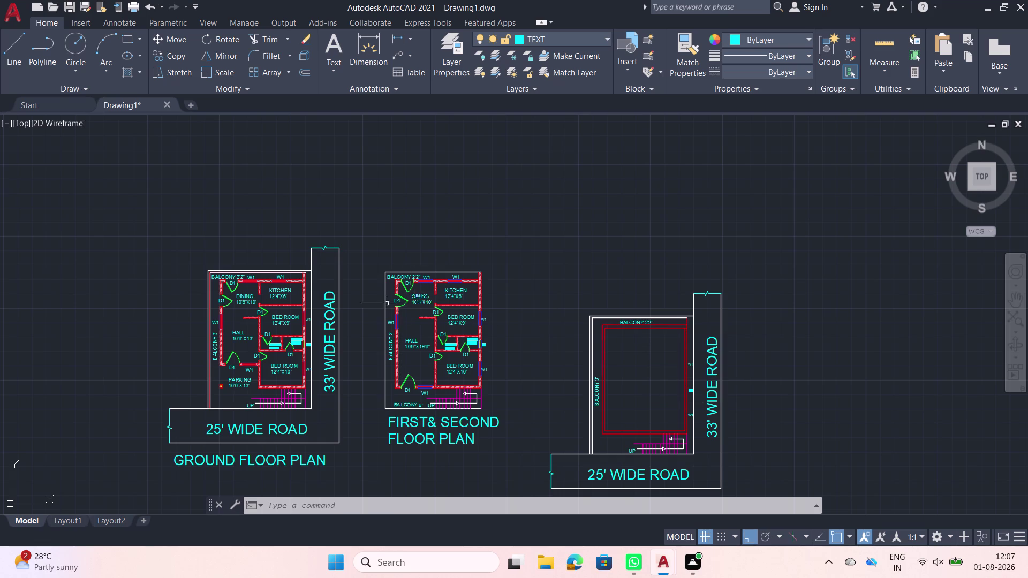
Scale the whole terrace plan, with its road labels, down to match the other plans.
middle_drag(348, 319, 395, 265)
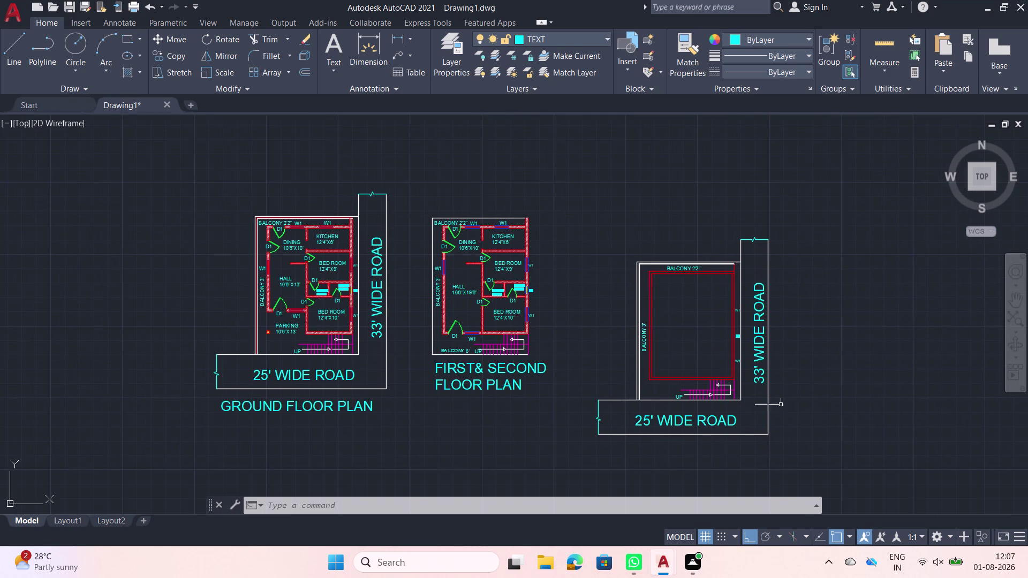
click(801, 420)
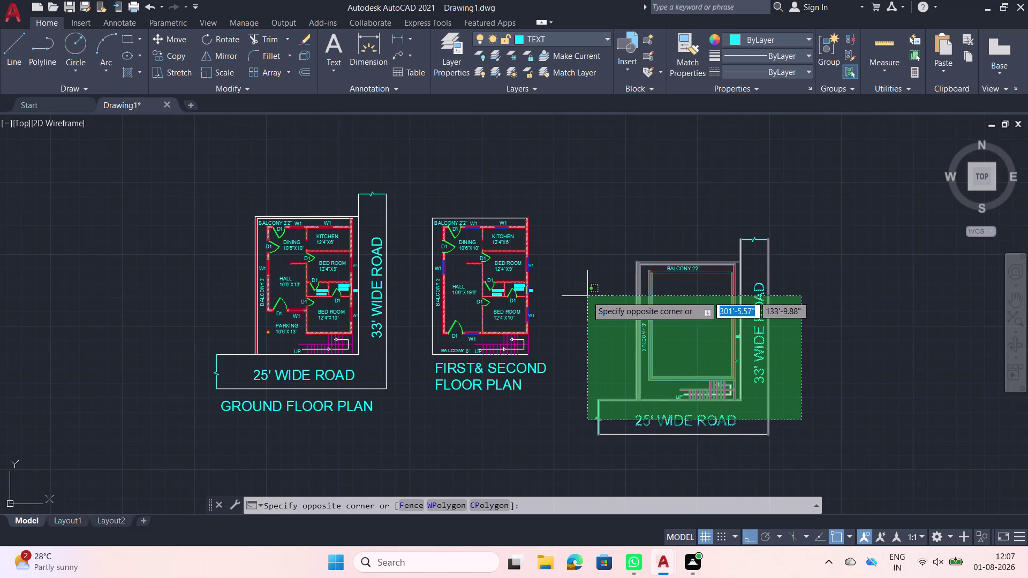
click(585, 297)
click(814, 460)
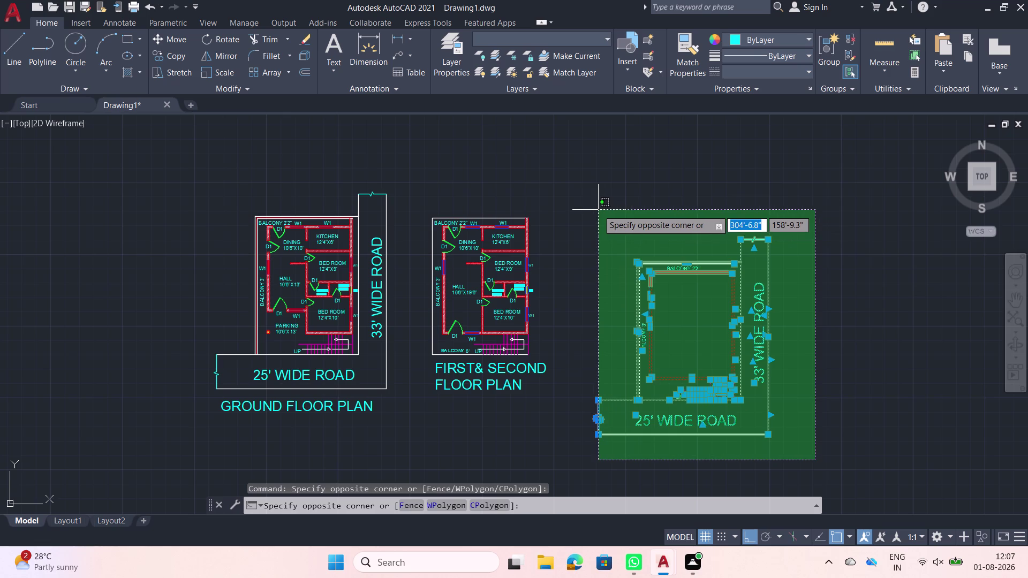
click(587, 213)
text(SC)
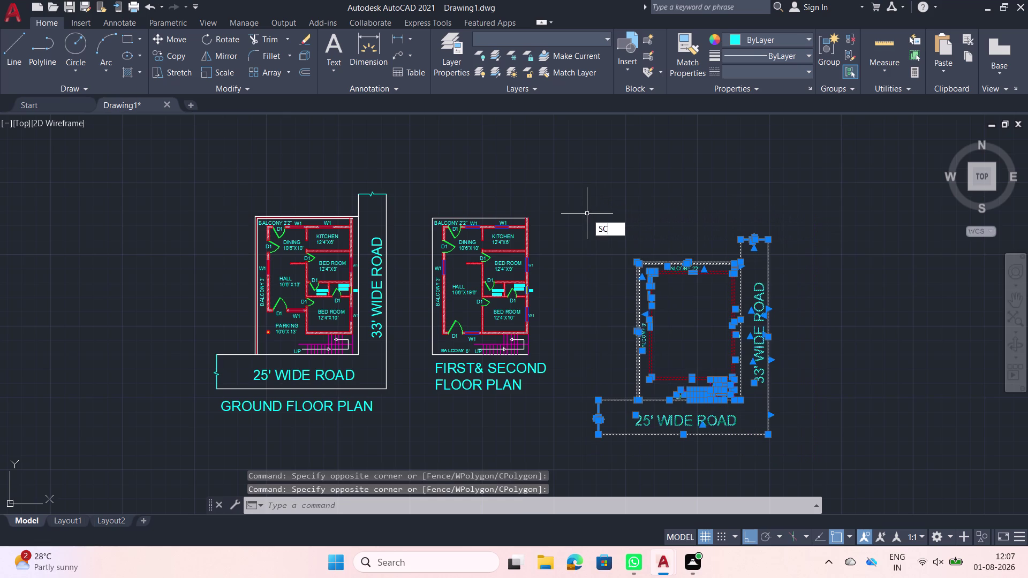
key(space)
click(590, 267)
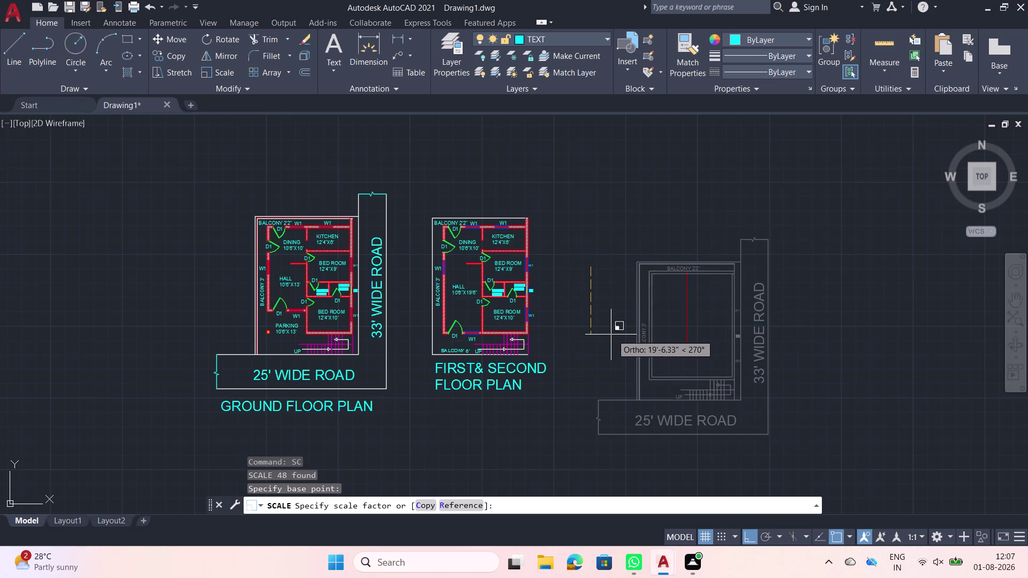
click(589, 328)
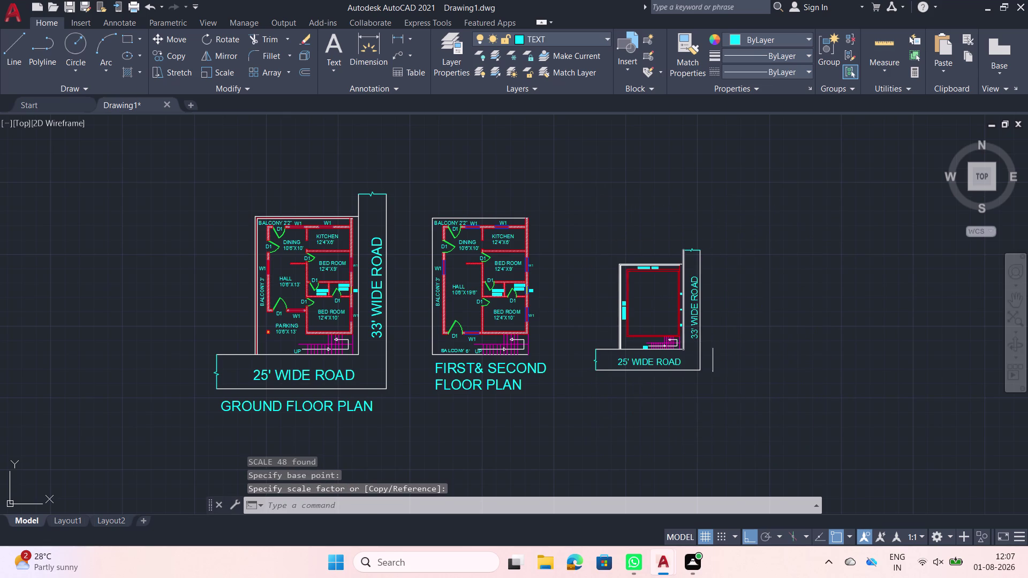
click(661, 314)
key(Escape)
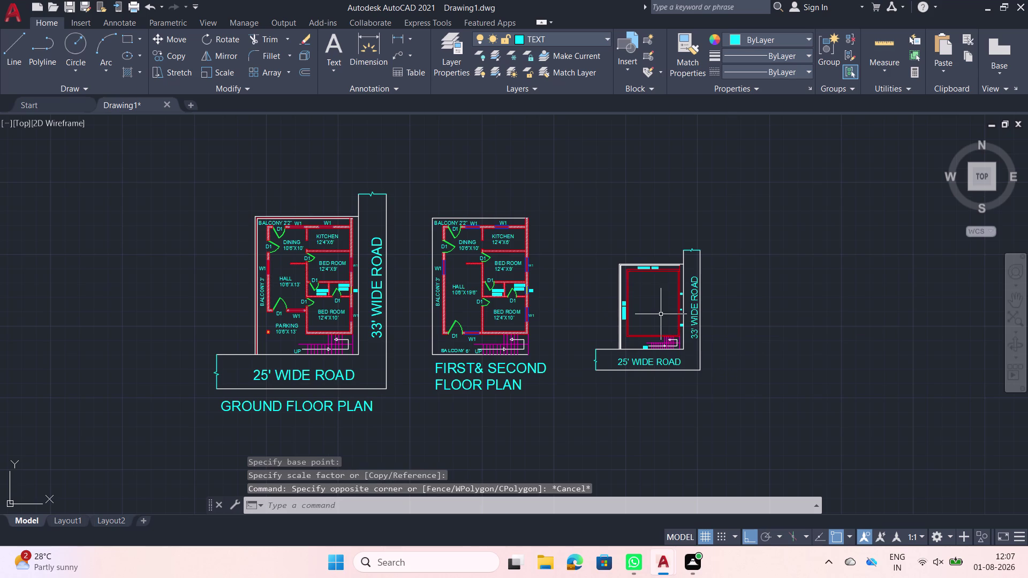
text(H)
key(space)
Fill the terrace boundary with a light yellow diagonal line hatch pattern.
scroll(up, 3)
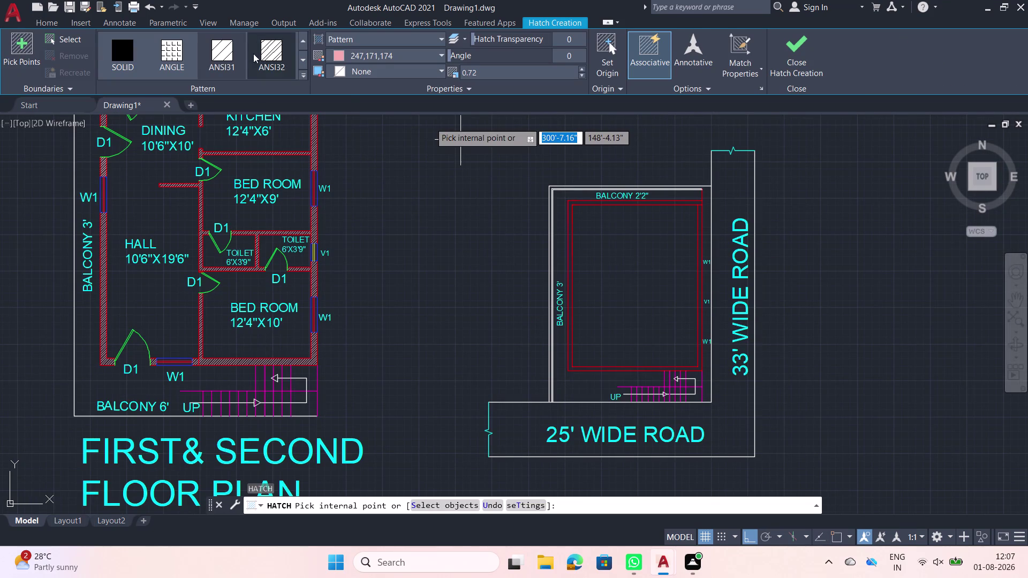
click(225, 51)
click(642, 311)
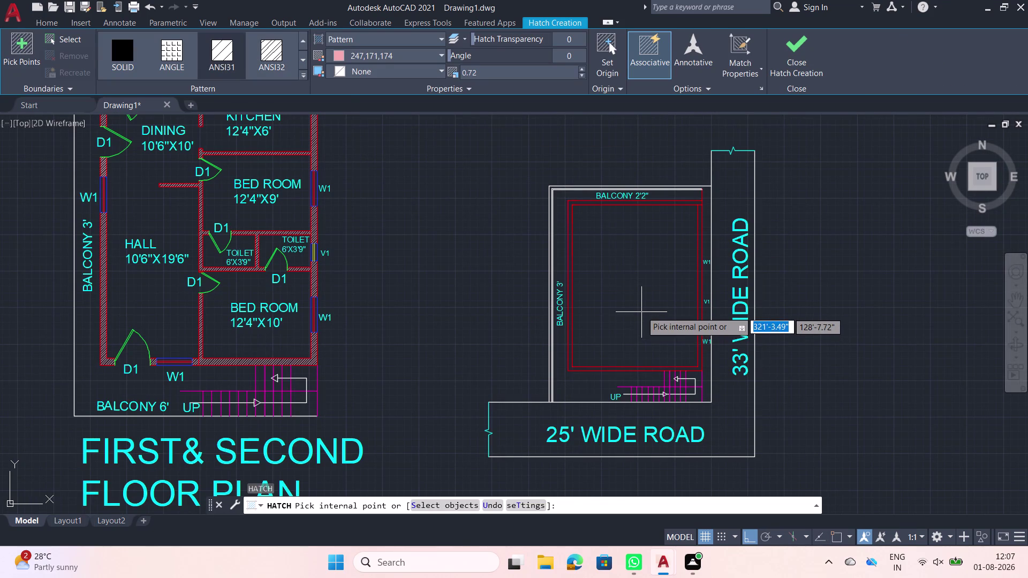
click(441, 54)
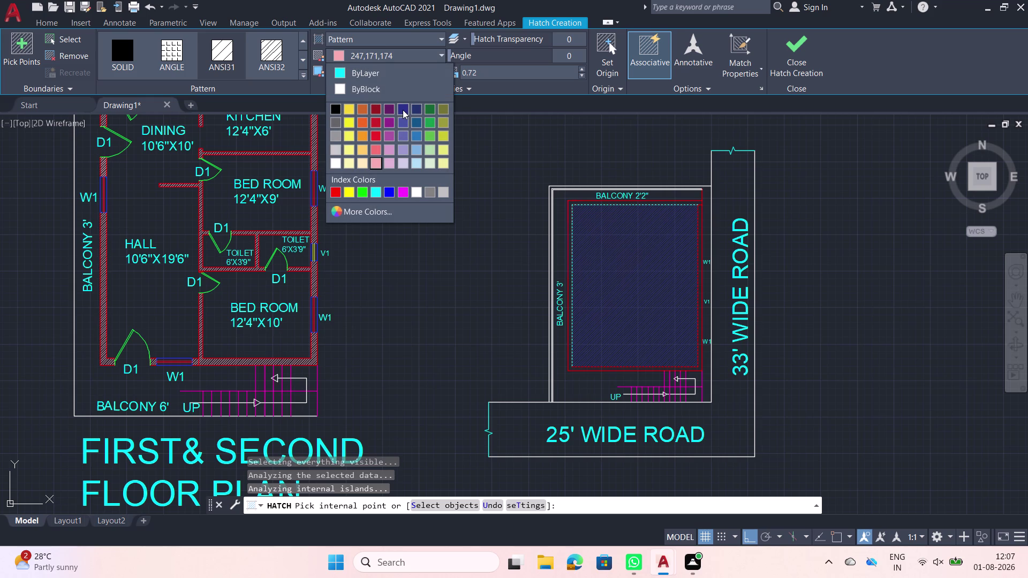
click(348, 164)
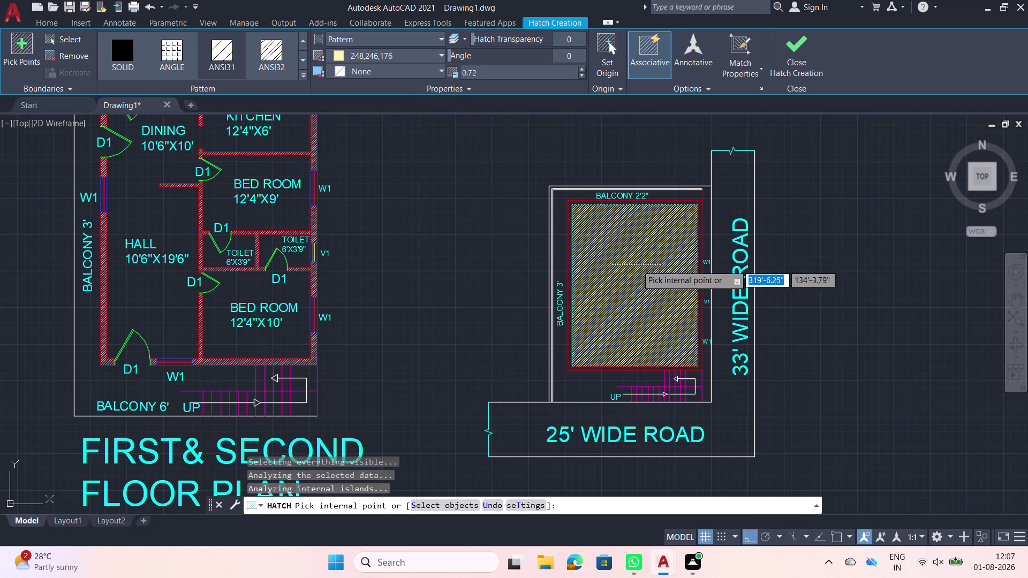
Raise the hatch pattern scale to 3, after trying 1.5 and 2.5.
triple_click(582, 70)
triple_click(583, 70)
triple_click(583, 69)
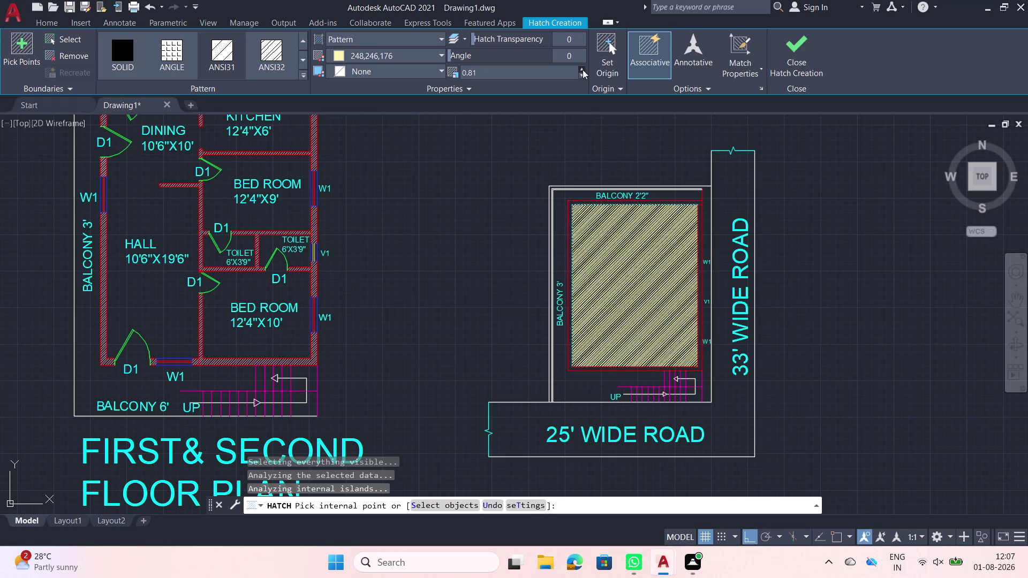
triple_click(582, 70)
drag(522, 74, 418, 74)
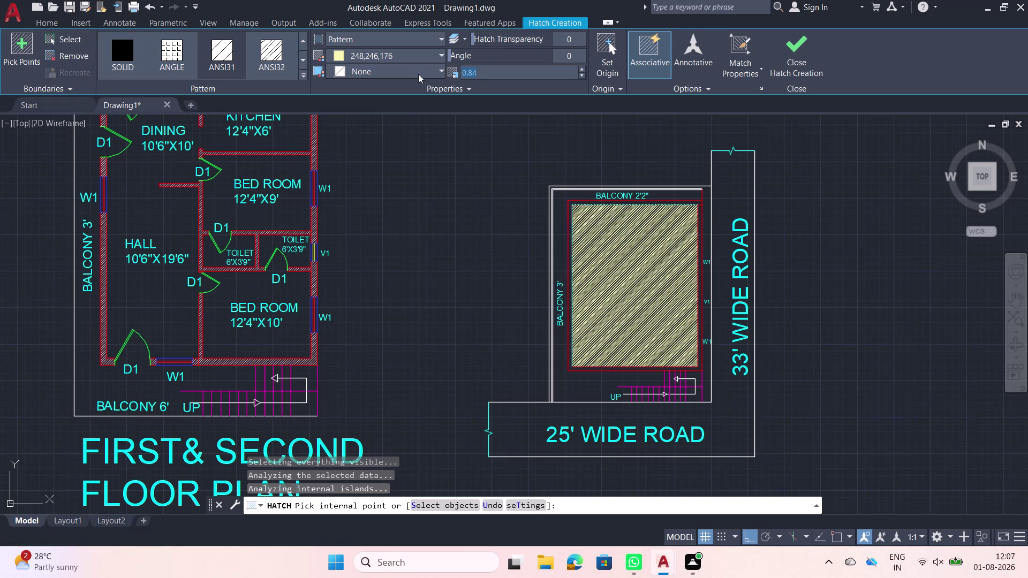
text(1.5)
key(Return)
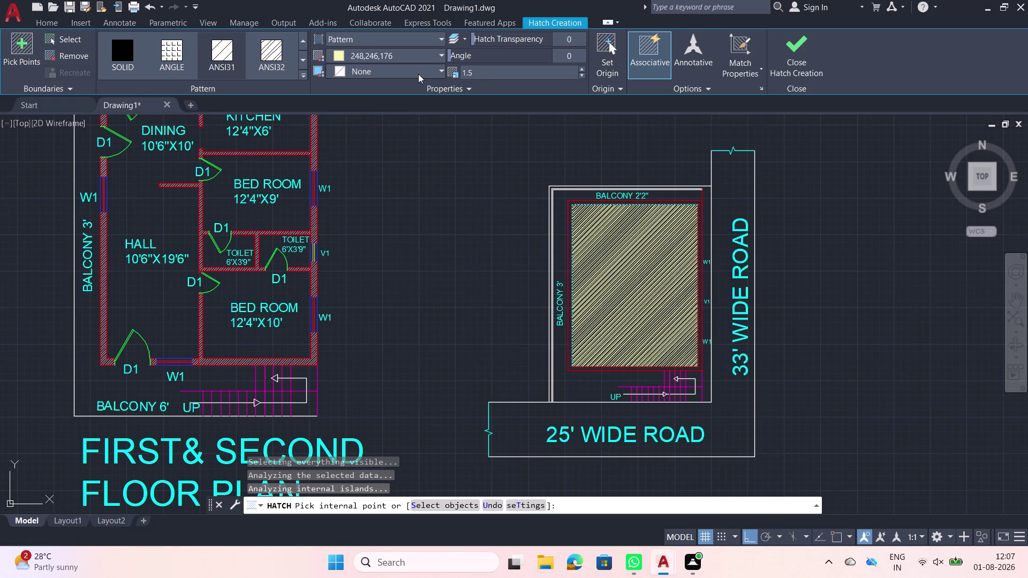
drag(501, 72, 428, 74)
text(2.5)
key(Return)
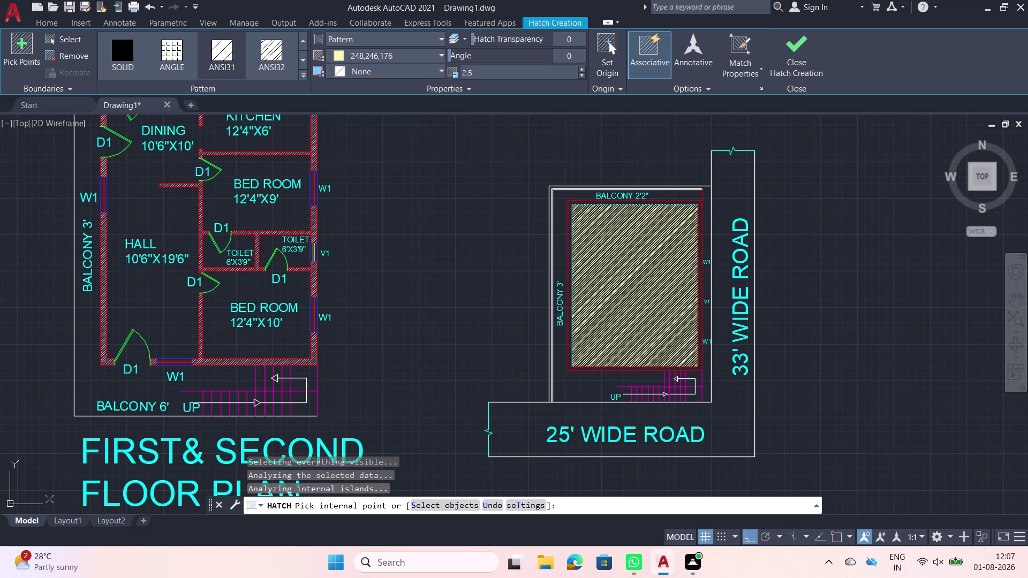
scroll(up, 3)
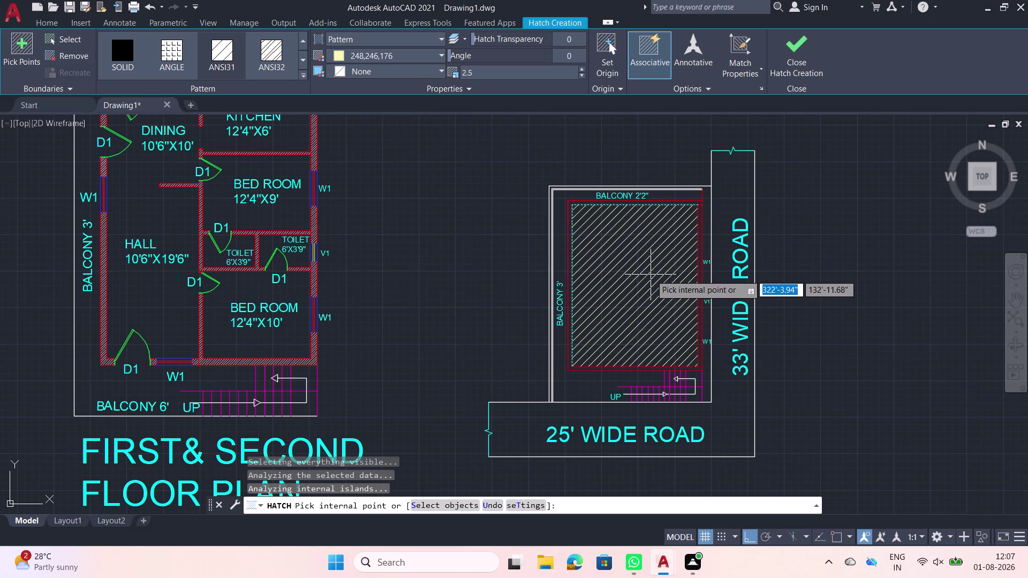
click(583, 68)
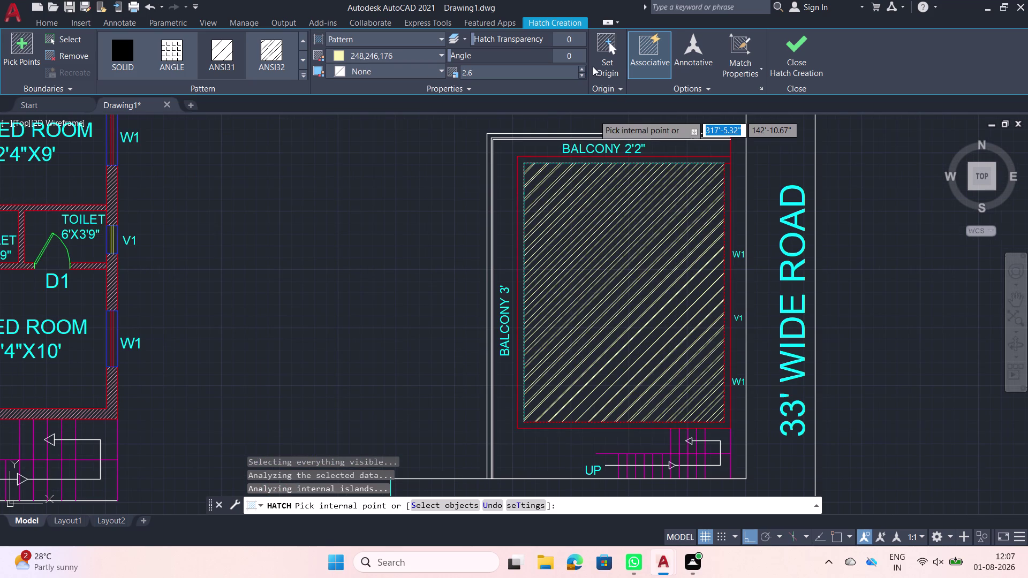
triple_click(581, 69)
click(581, 69)
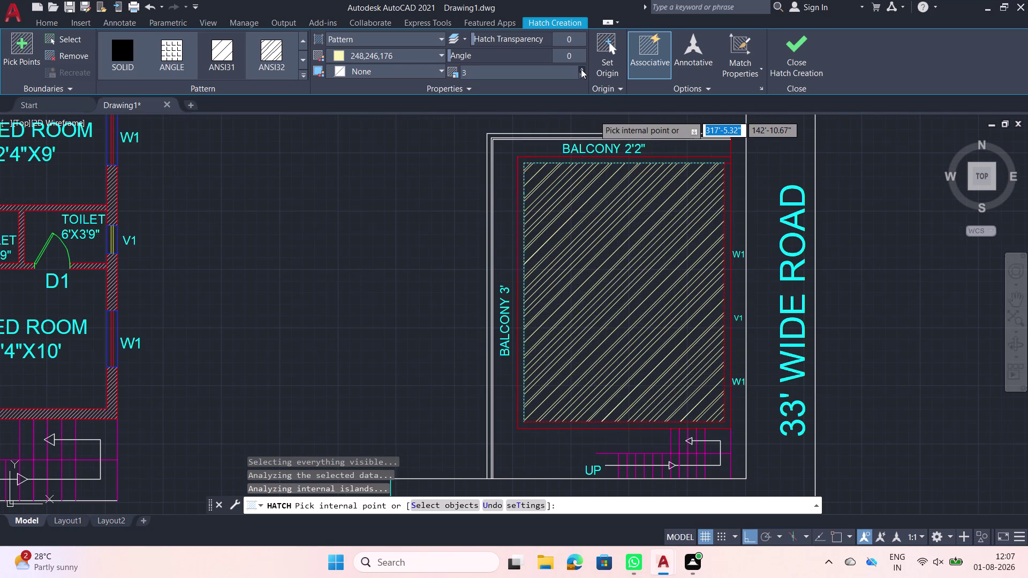
Try an extra hatch area, dismiss the boundary error, and finish the hatch.
click(830, 211)
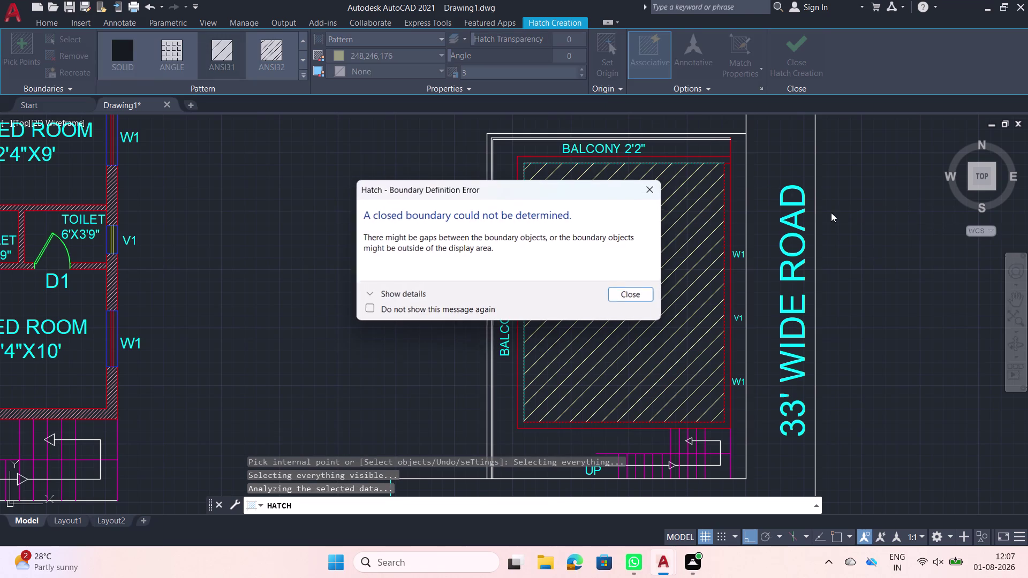
click(654, 183)
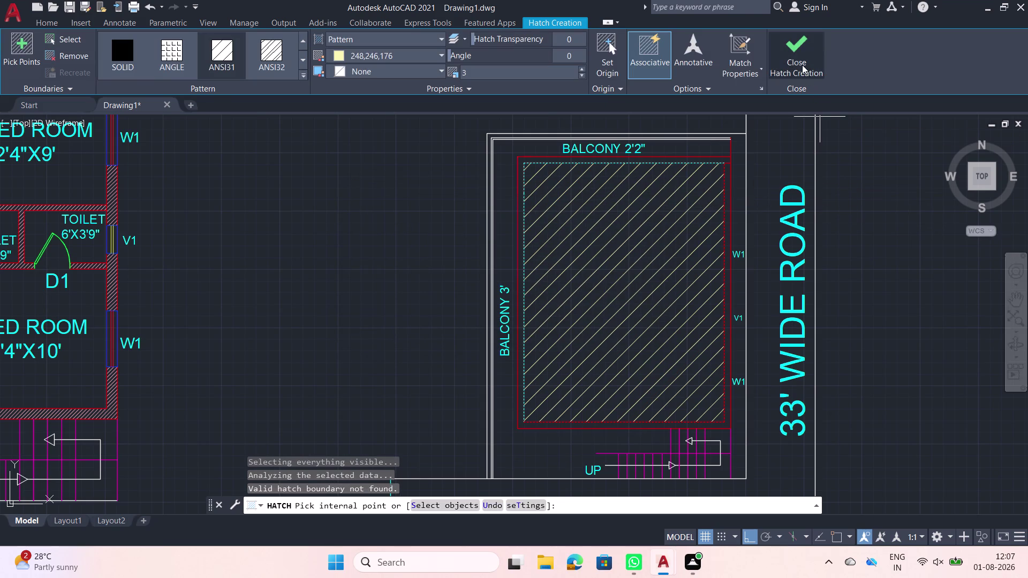
click(798, 53)
scroll(down, 3)
scroll(down, 3)
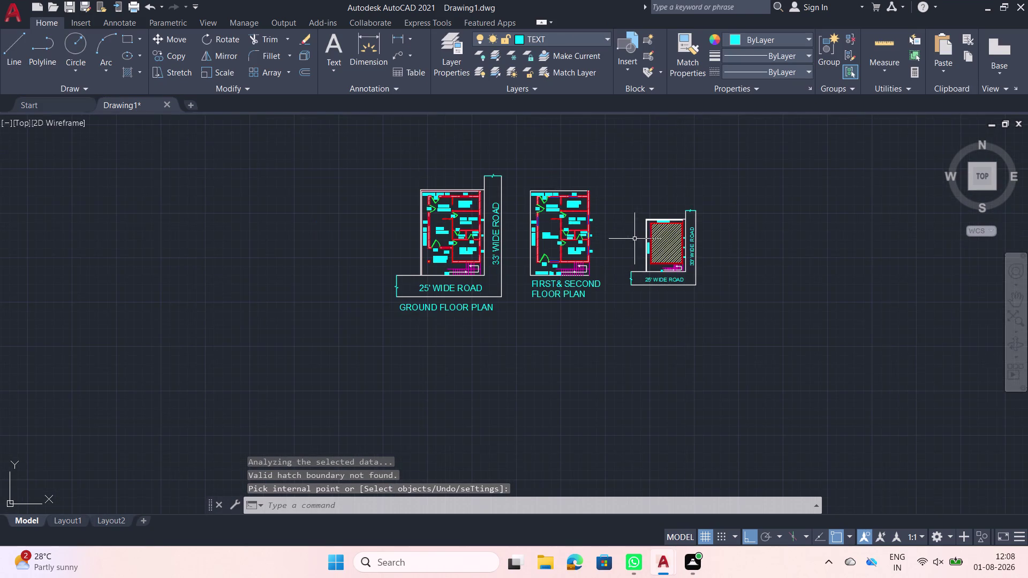
Dimension the ground floor plan's top outer edge with a 30' linear dimension.
middle_drag(607, 246, 619, 268)
scroll(up, 3)
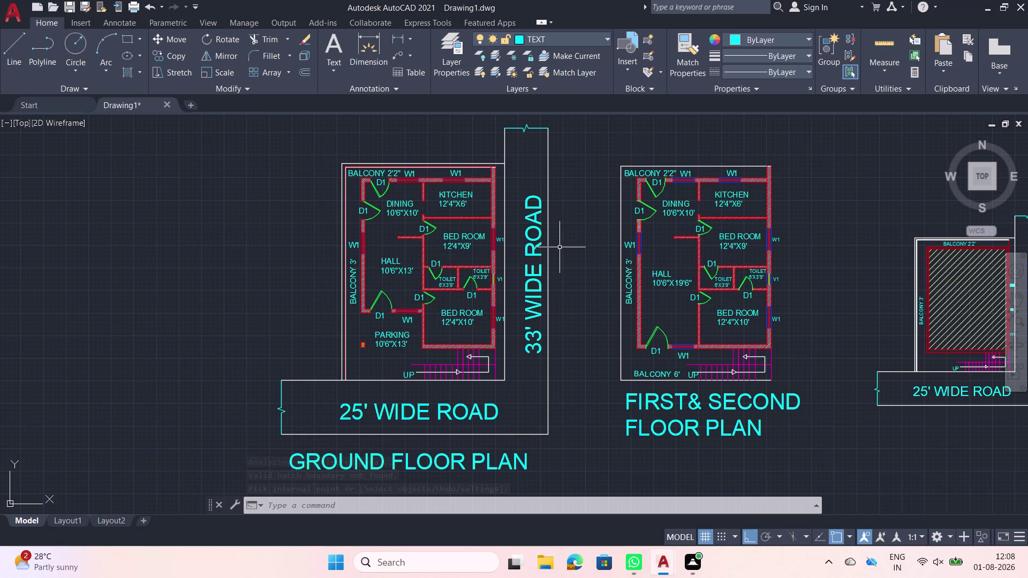
key(Escape)
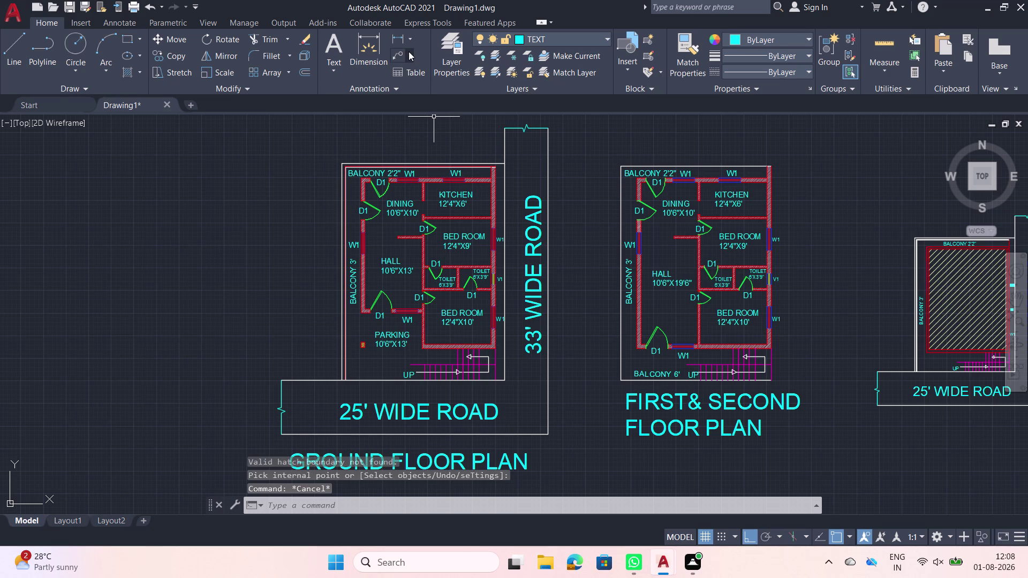
click(399, 32)
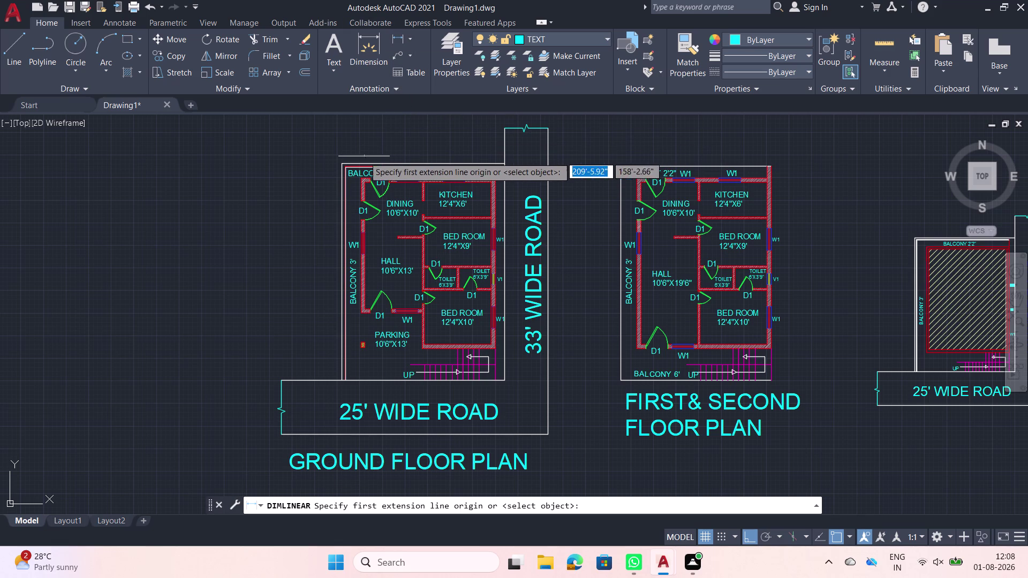
scroll(up, 3)
key(space)
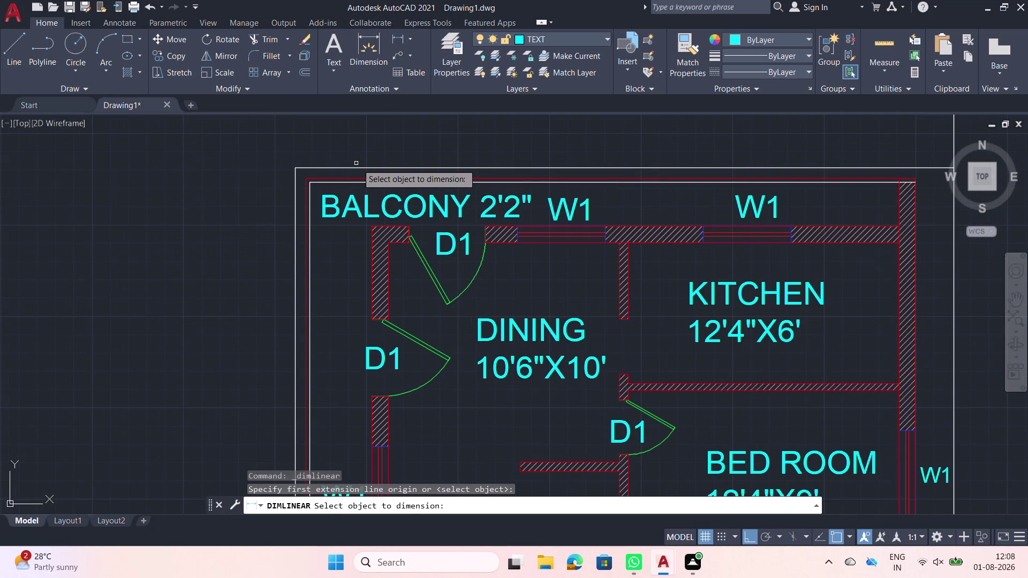
click(357, 166)
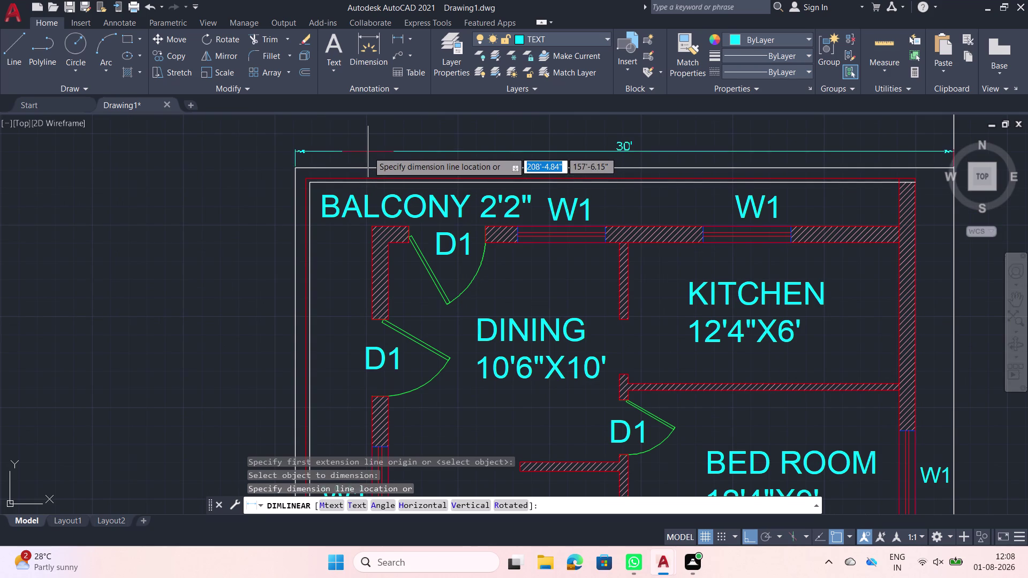
click(370, 144)
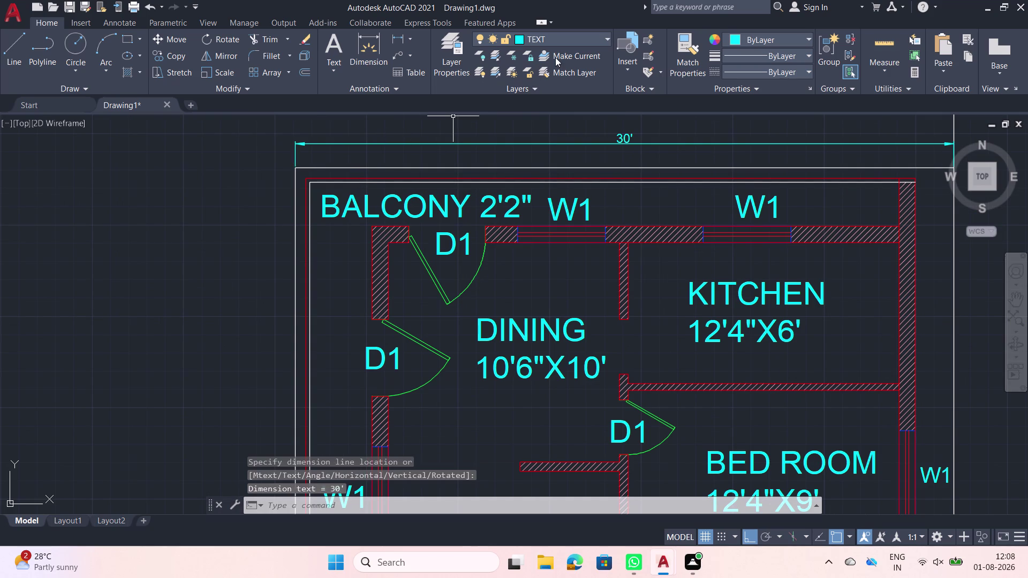
Make Layer5 current and move the 30' dimension onto Layer5.
click(594, 42)
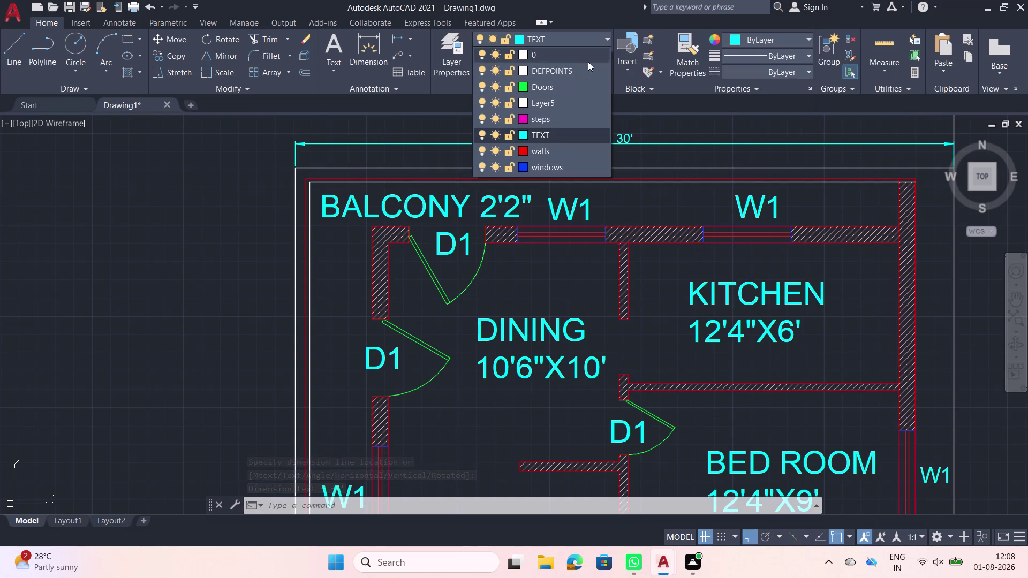
click(549, 99)
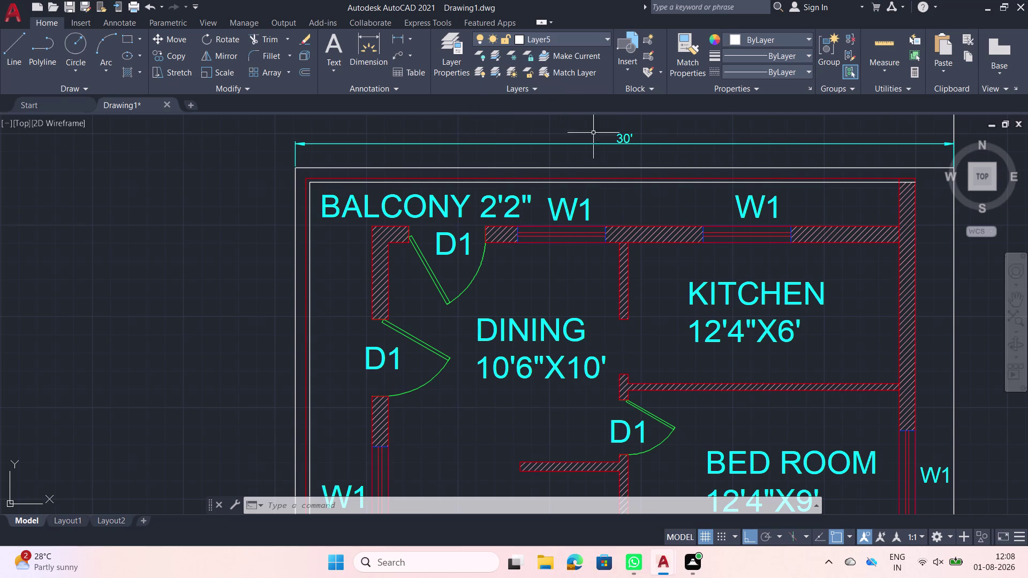
click(624, 146)
click(600, 127)
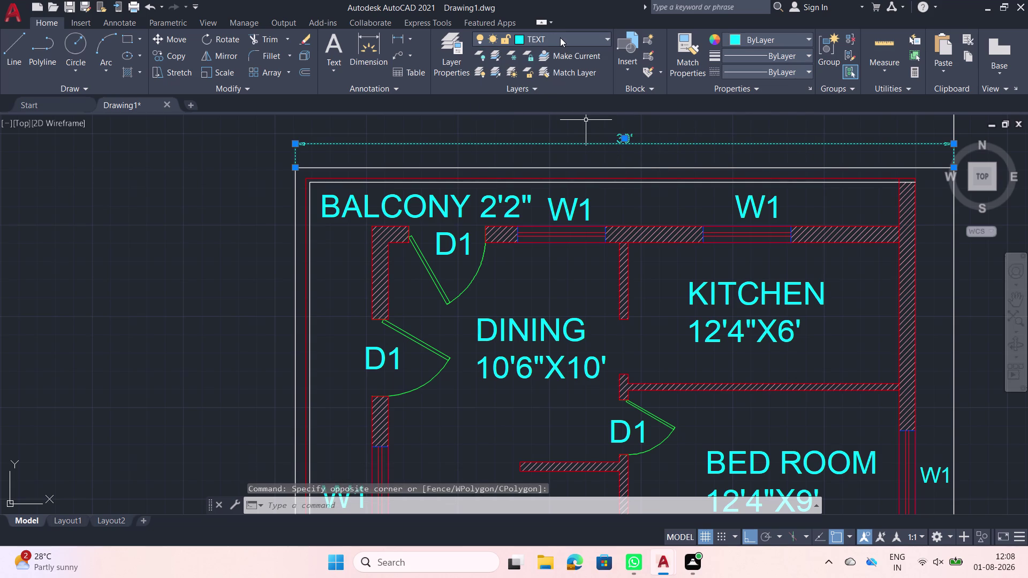
click(560, 38)
click(539, 100)
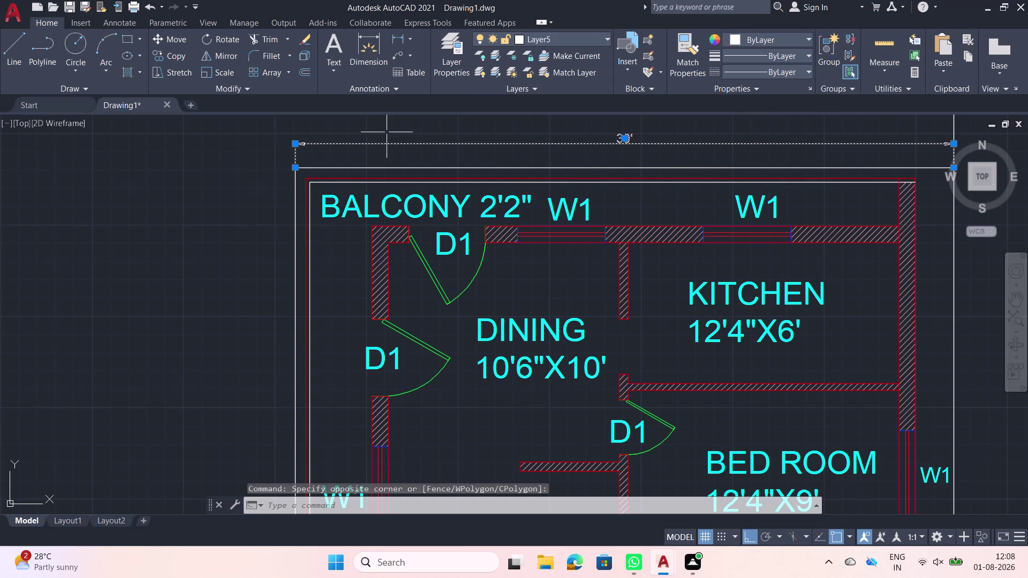
key(Escape)
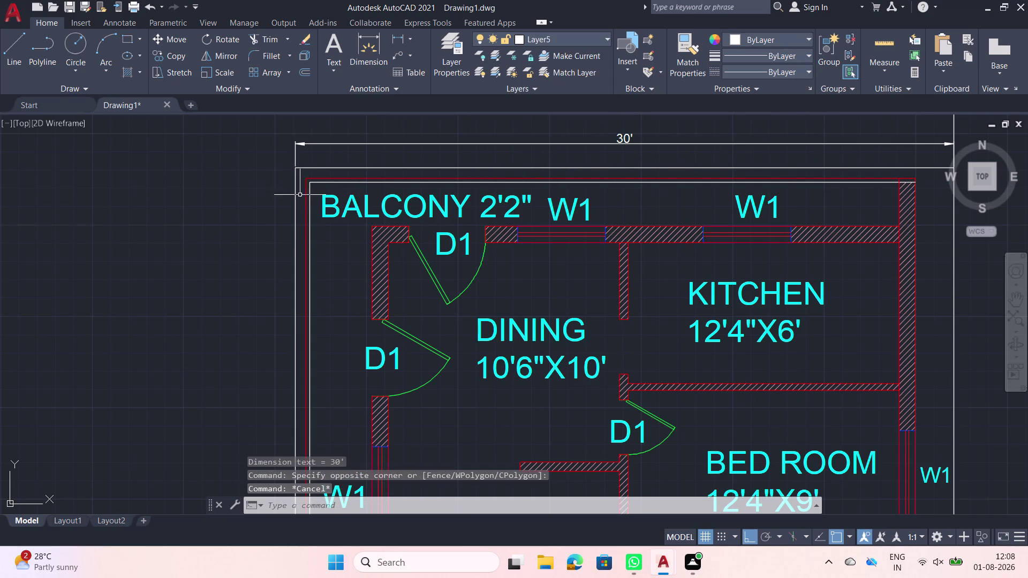
Dimension the plan's left outer edge with a 40' linear dimension.
key(space)
key(space)
click(295, 217)
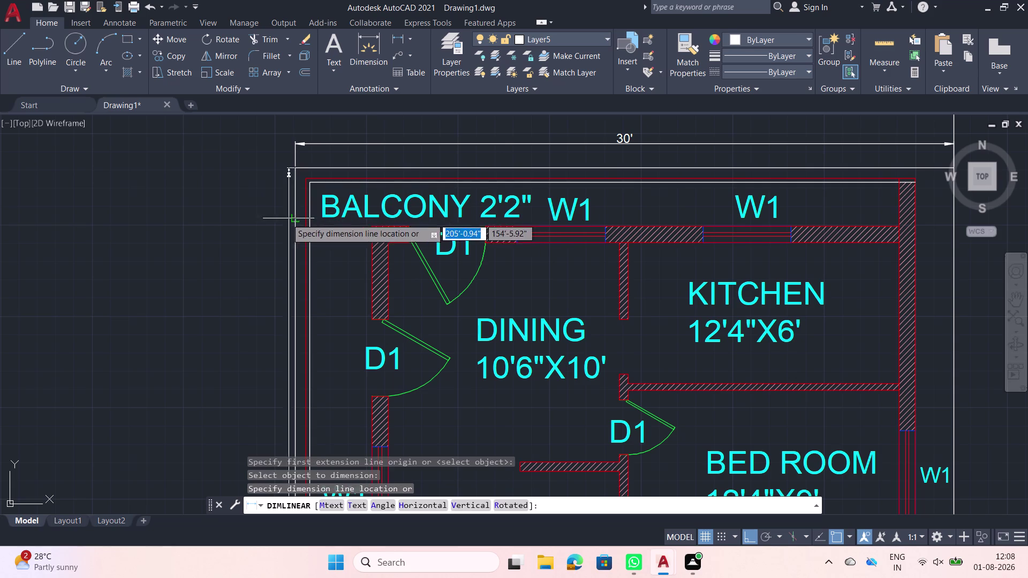
scroll(down, 3)
scroll(down, 3)
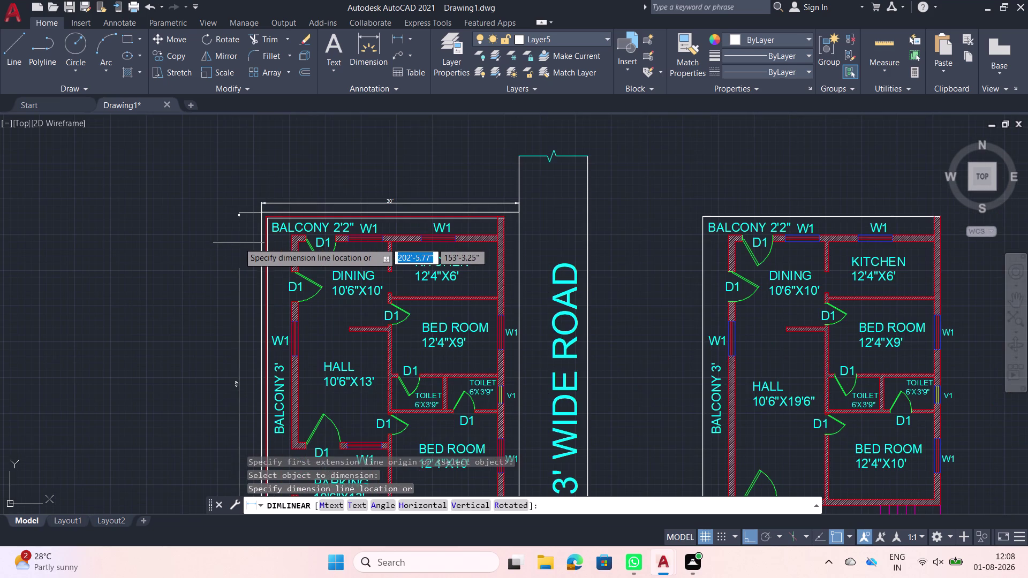
click(239, 242)
scroll(up, 3)
Add a 2'8" linear dimension from the top outer line to the top wall.
key(space)
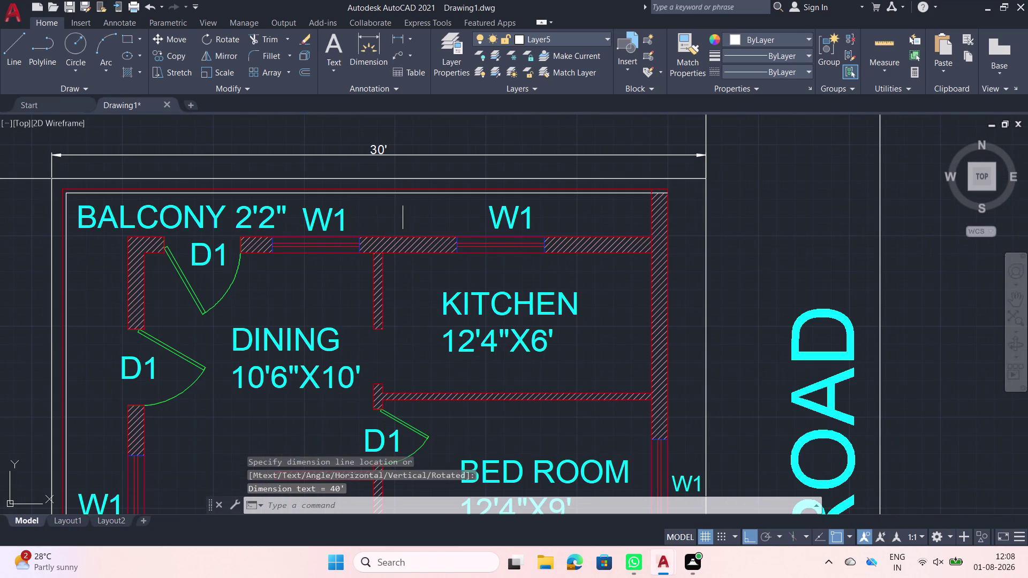
scroll(up, 3)
scroll(down, 3)
scroll(up, 3)
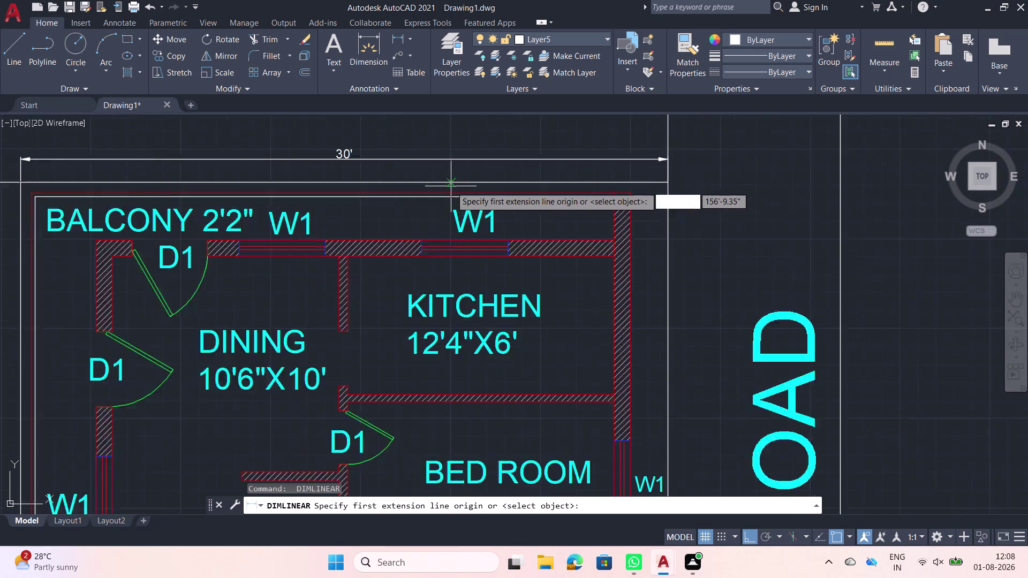
click(440, 181)
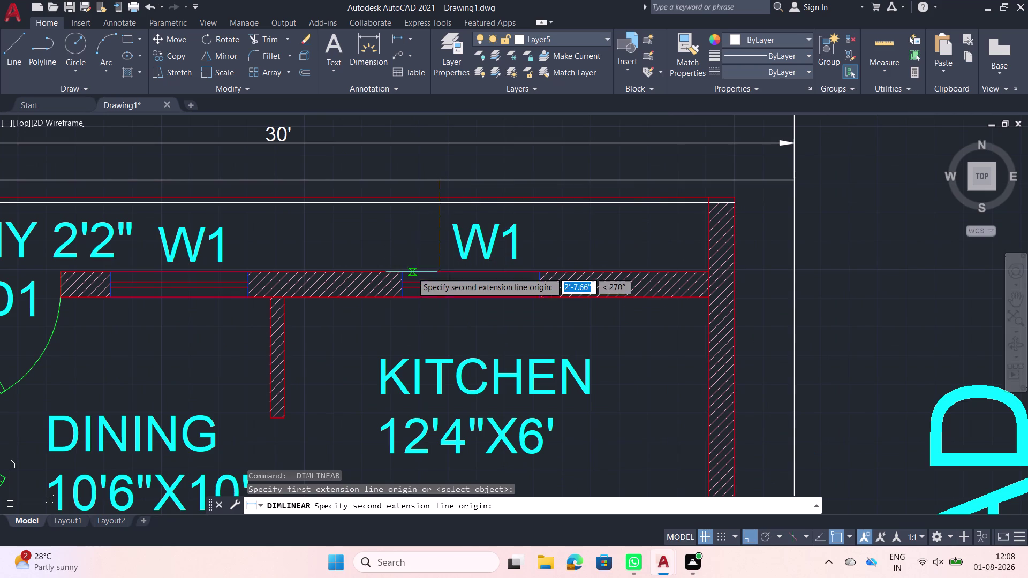
click(418, 272)
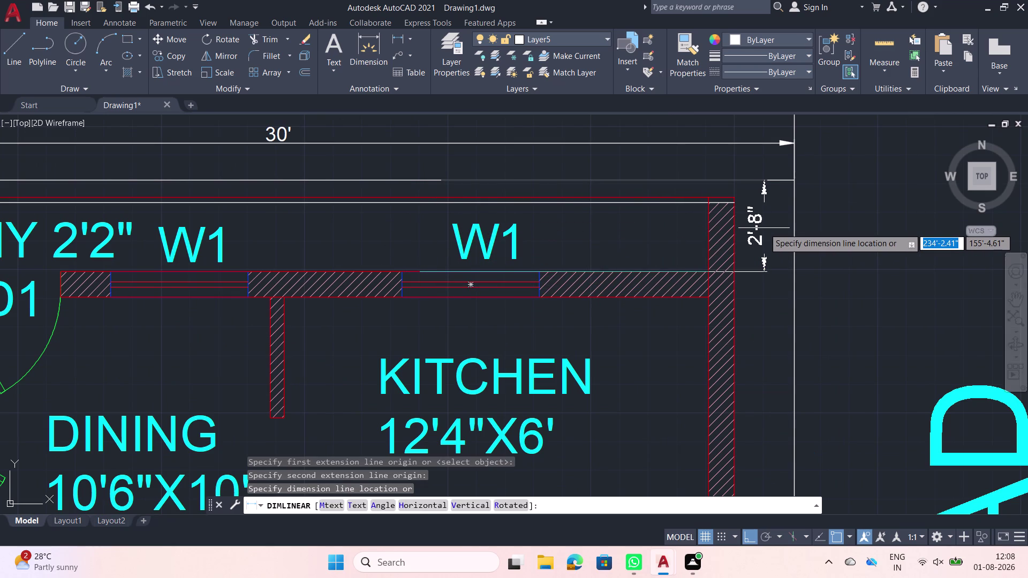
click(767, 228)
scroll(down, 3)
middle_drag(388, 240, 548, 215)
Add the 3'-6" and 1'-9" offset dimensions along the top edge.
key(space)
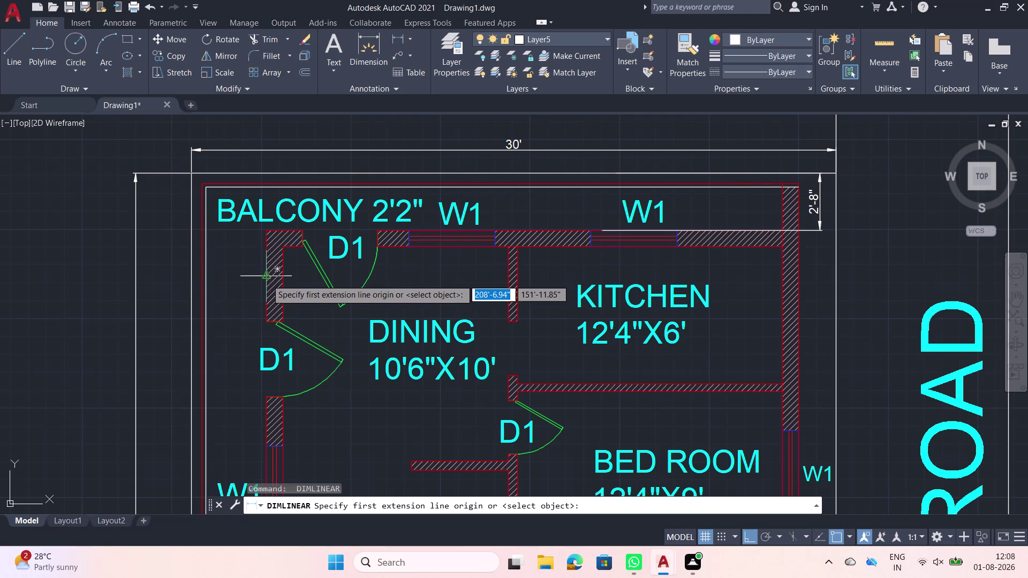
click(267, 280)
click(190, 276)
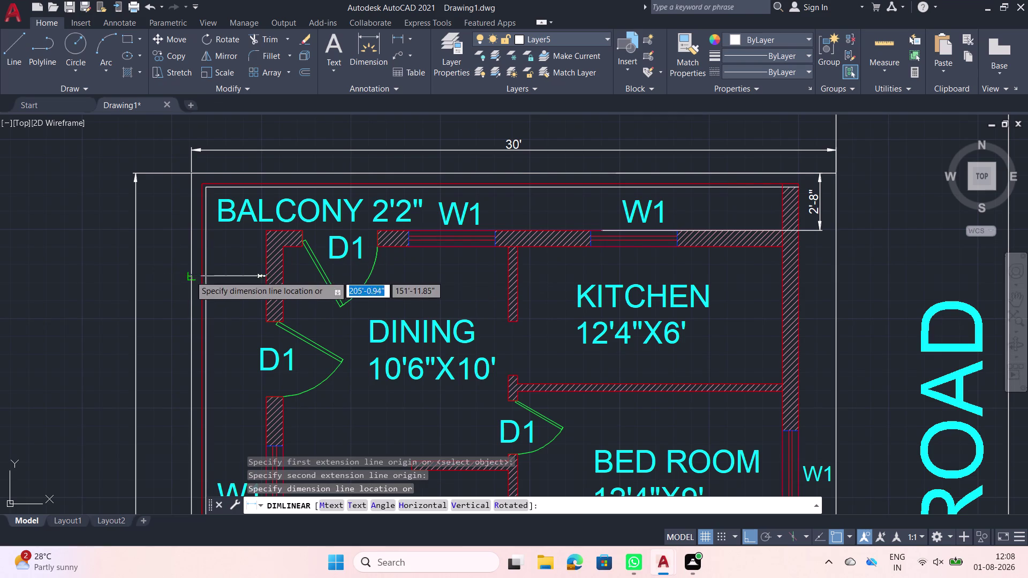
click(236, 163)
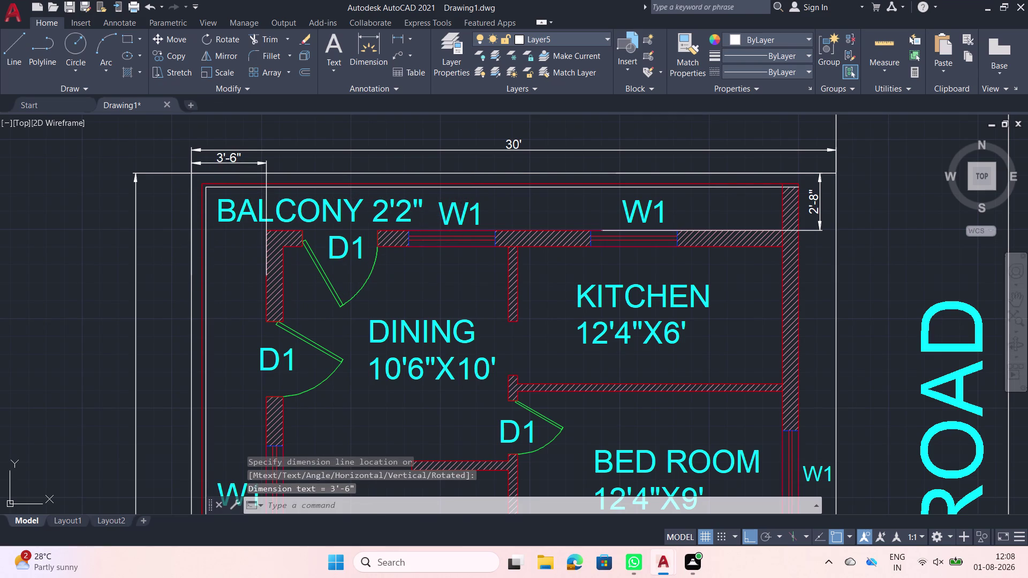
key(space)
click(798, 254)
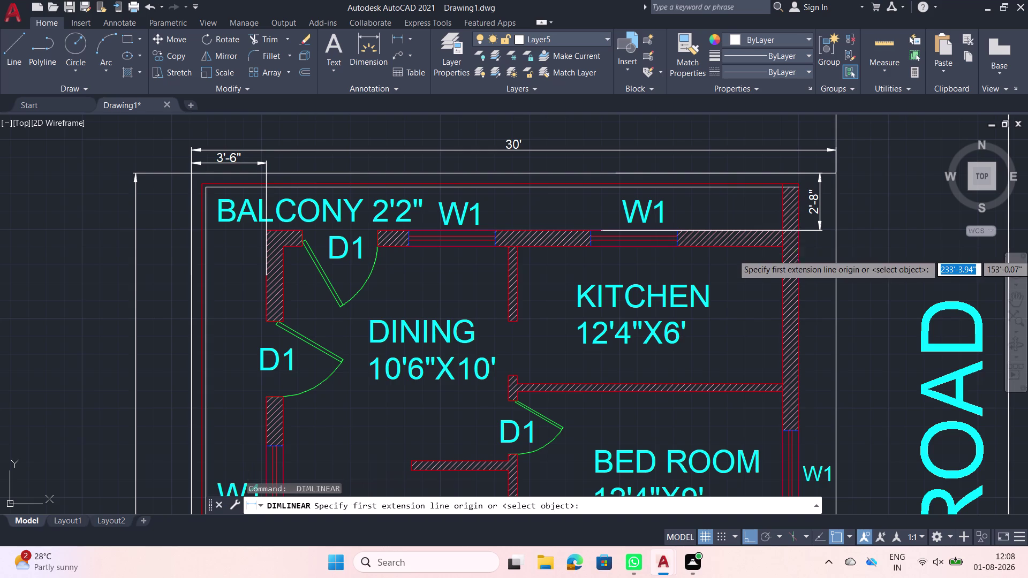
click(833, 254)
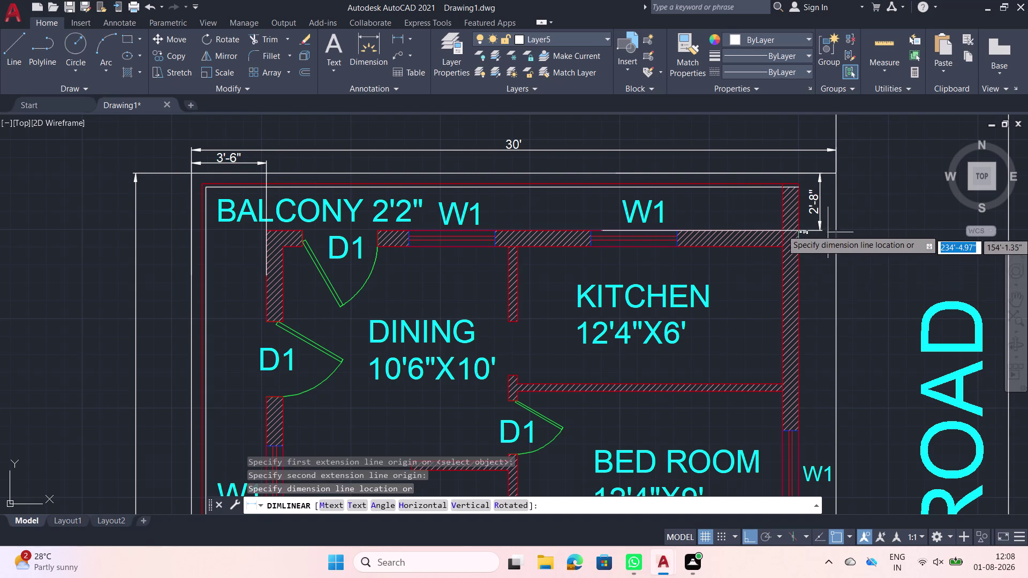
click(810, 166)
middle_drag(586, 245, 582, 201)
scroll(down, 3)
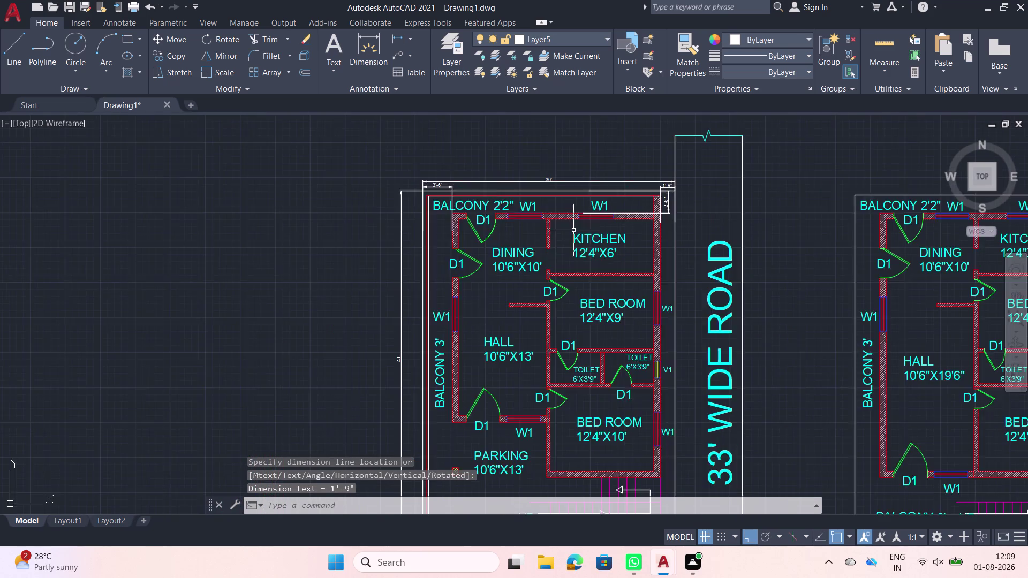
scroll(down, 3)
middle_drag(548, 280, 541, 209)
key(space)
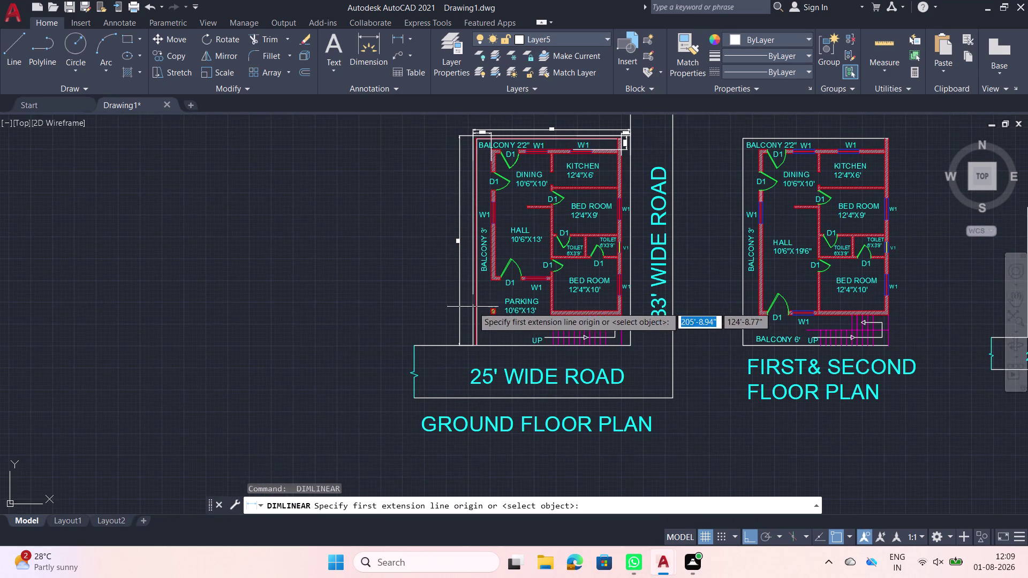
Dimension vertically from the small column corner below Parking to the plot's bottom edge.
scroll(up, 3)
scroll(up, 3)
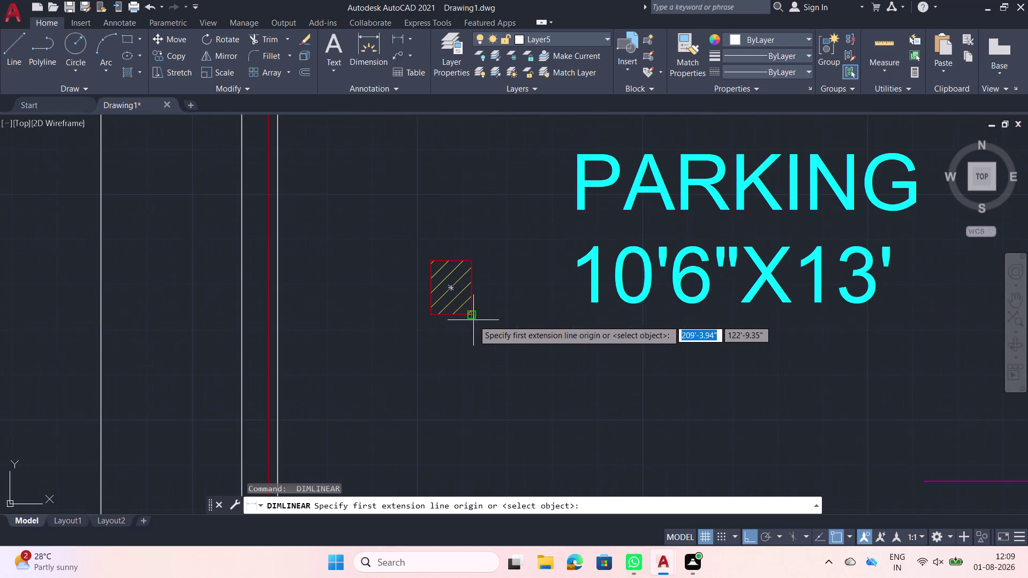
click(469, 317)
scroll(down, 3)
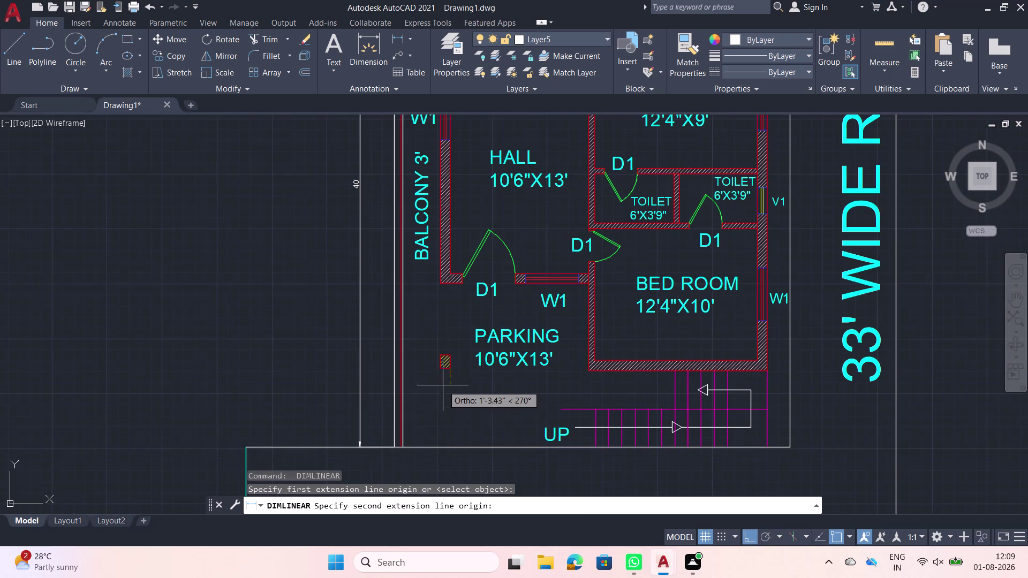
click(444, 447)
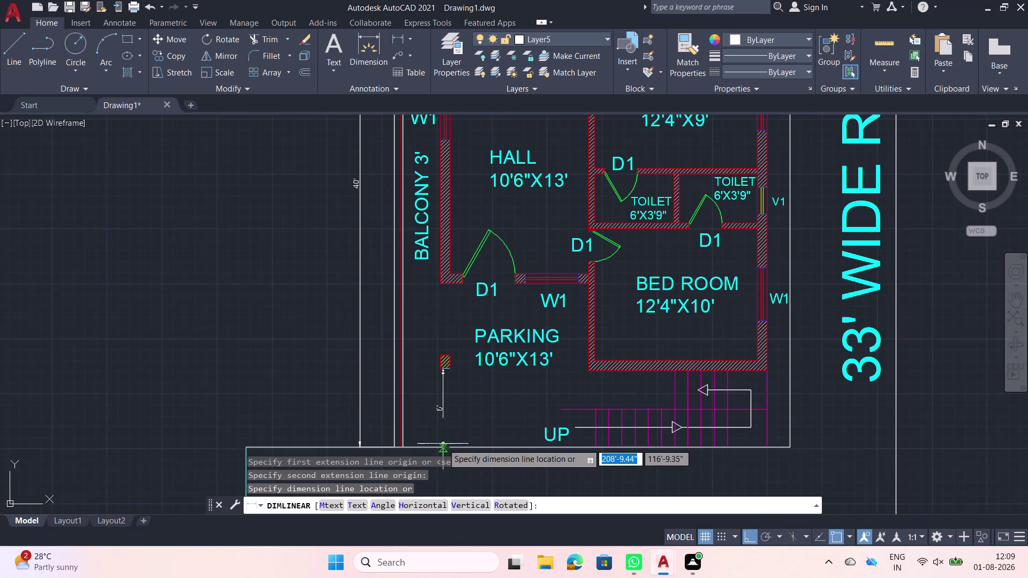
scroll(up, 3)
click(430, 423)
scroll(down, 3)
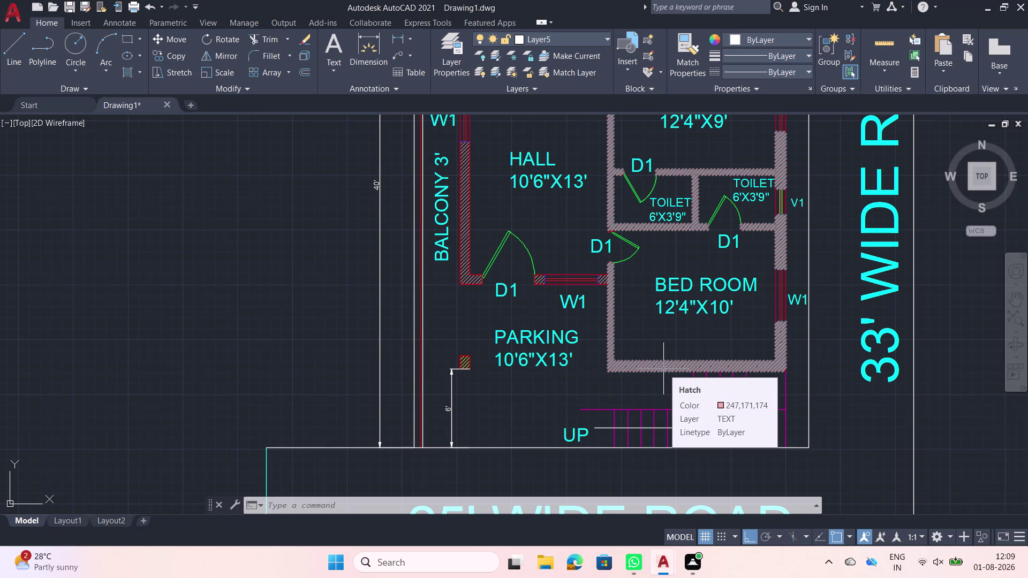
scroll(down, 3)
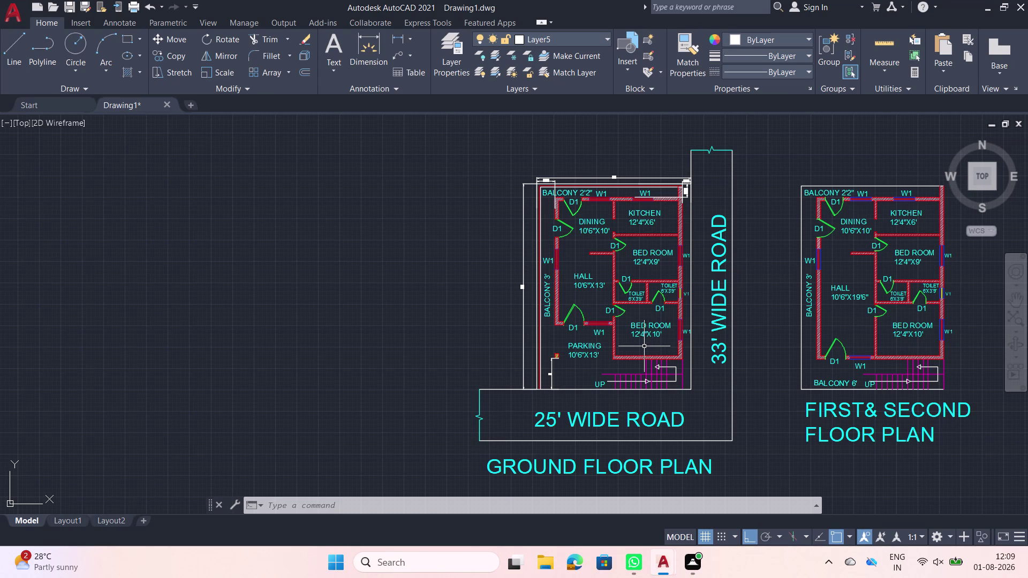
Move the first & second floor plans left, closer to the ground floor plan.
scroll(down, 3)
middle_drag(629, 277, 605, 283)
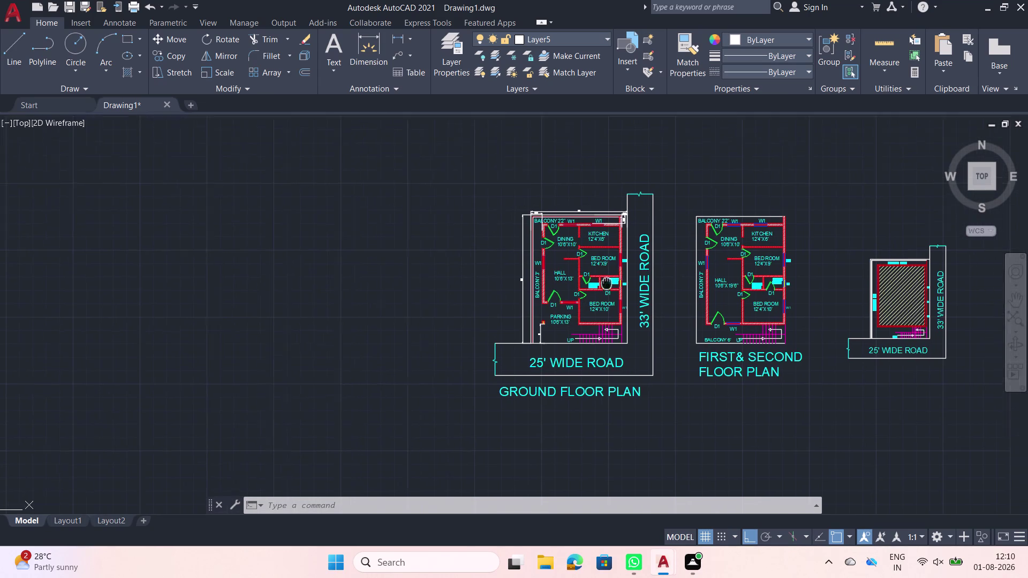
middle_drag(604, 283, 549, 285)
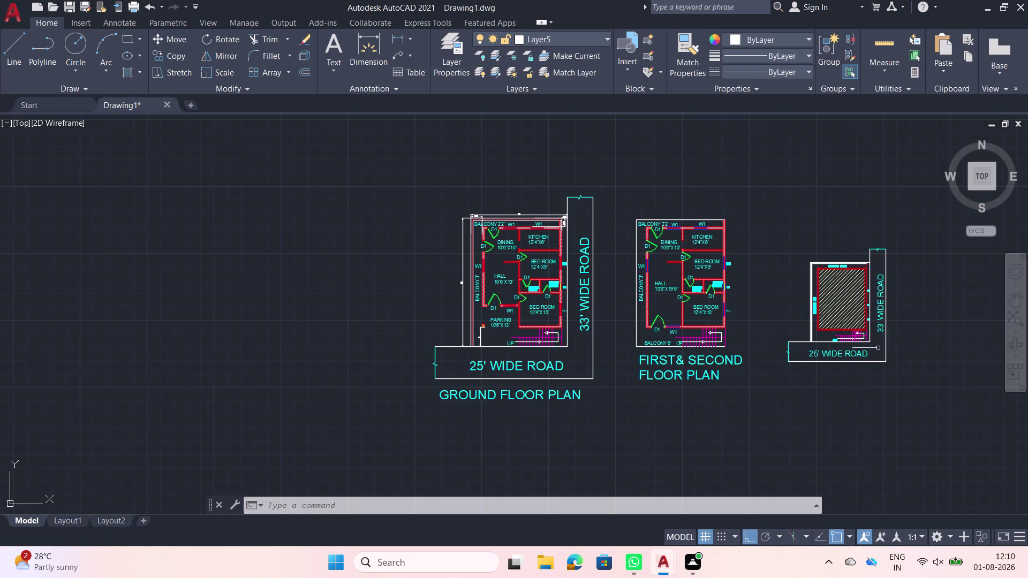
click(915, 384)
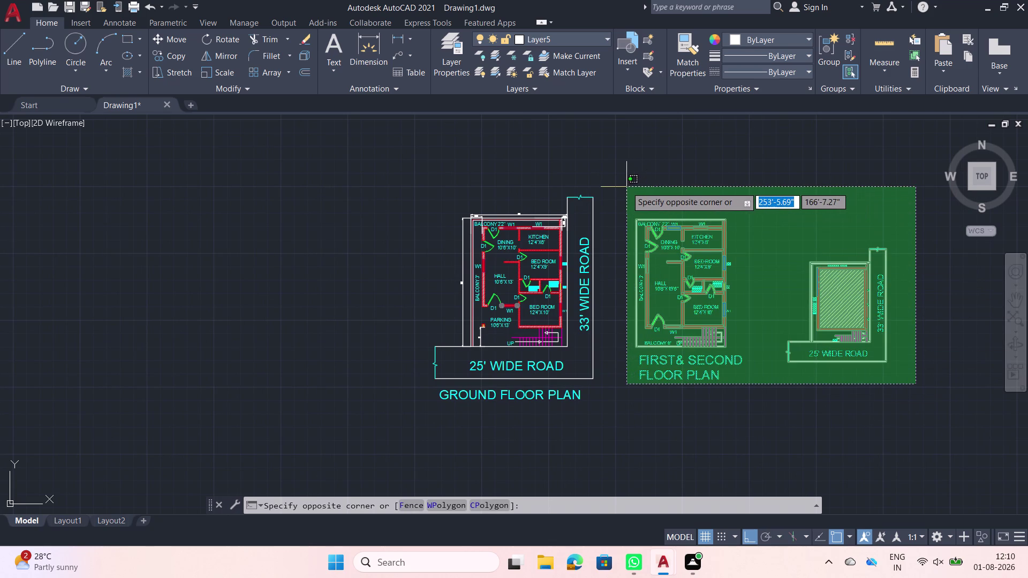
click(626, 187)
text(M)
key(space)
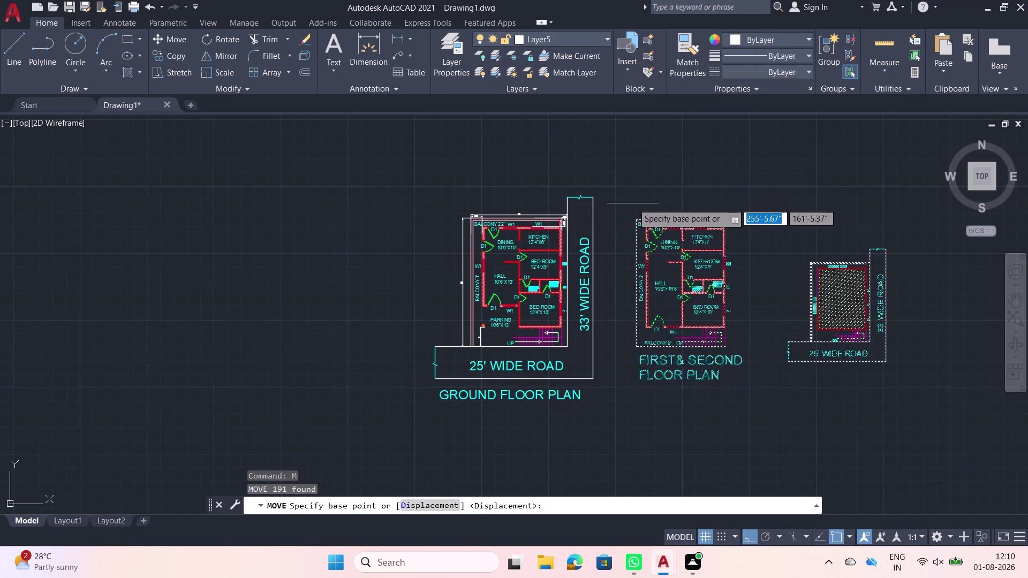
click(636, 215)
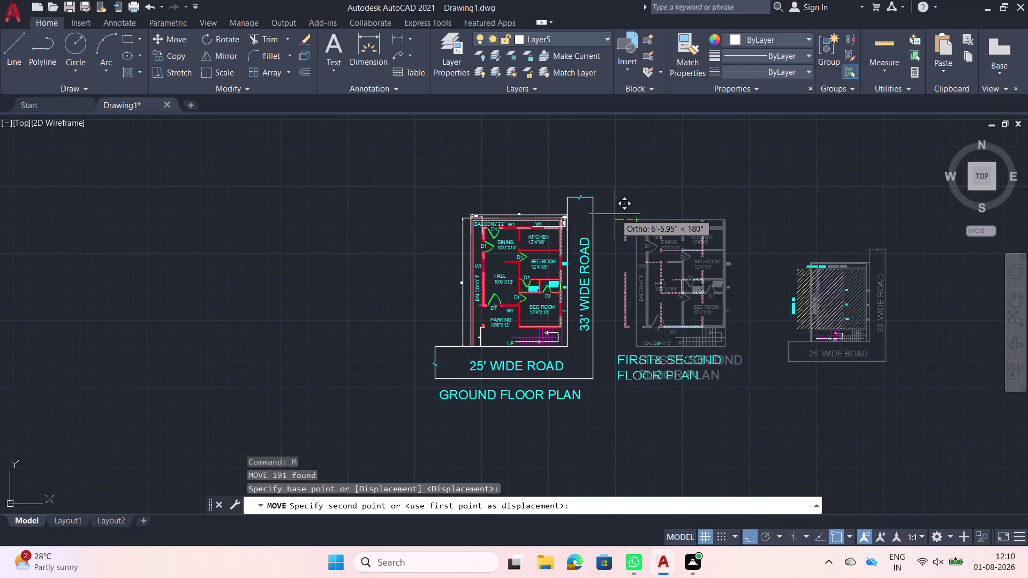
click(613, 215)
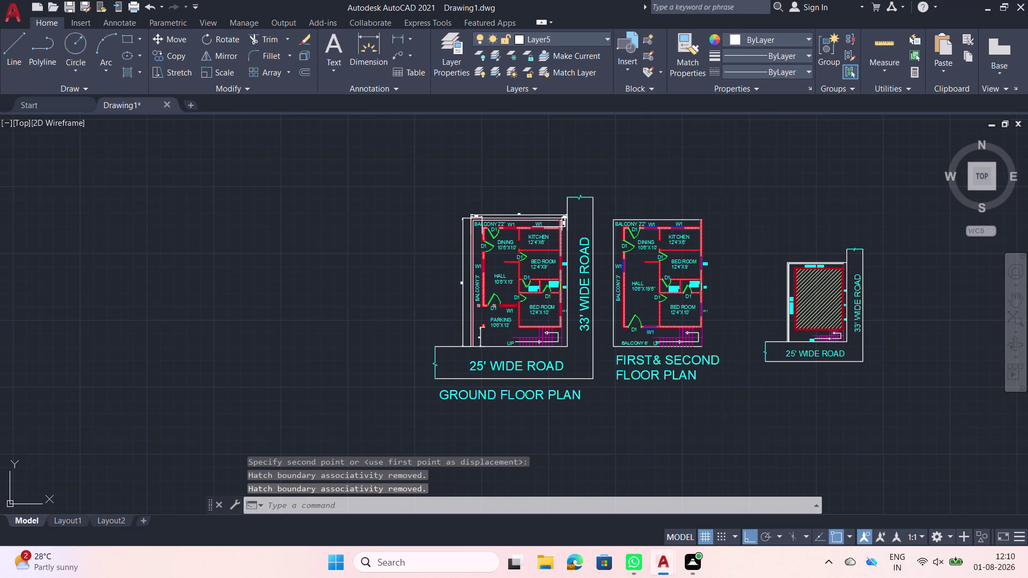
Move the hatched terrace plan up beside the first floor plan and frame all plans.
click(907, 382)
click(749, 247)
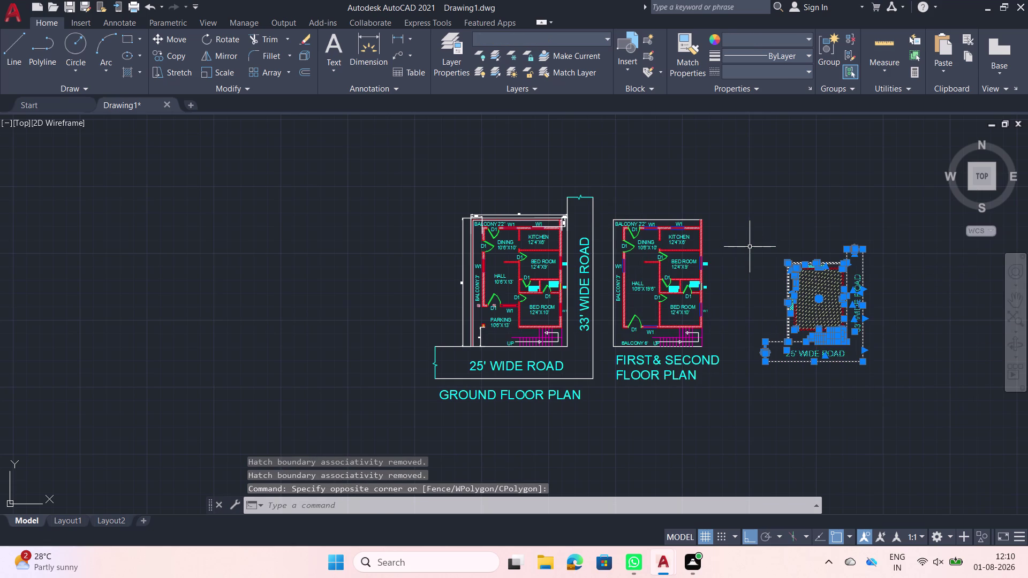
text(M)
key(space)
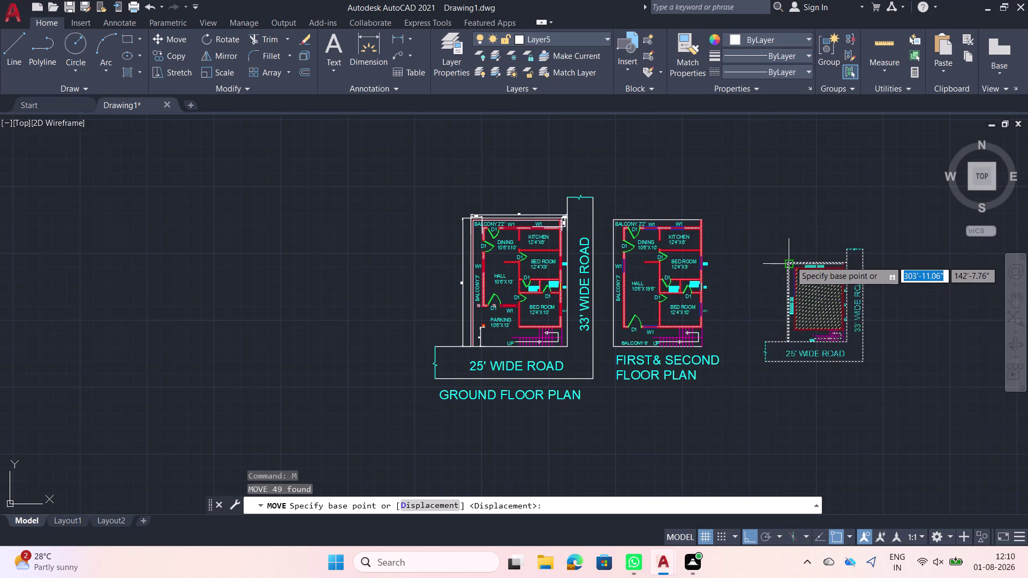
click(790, 261)
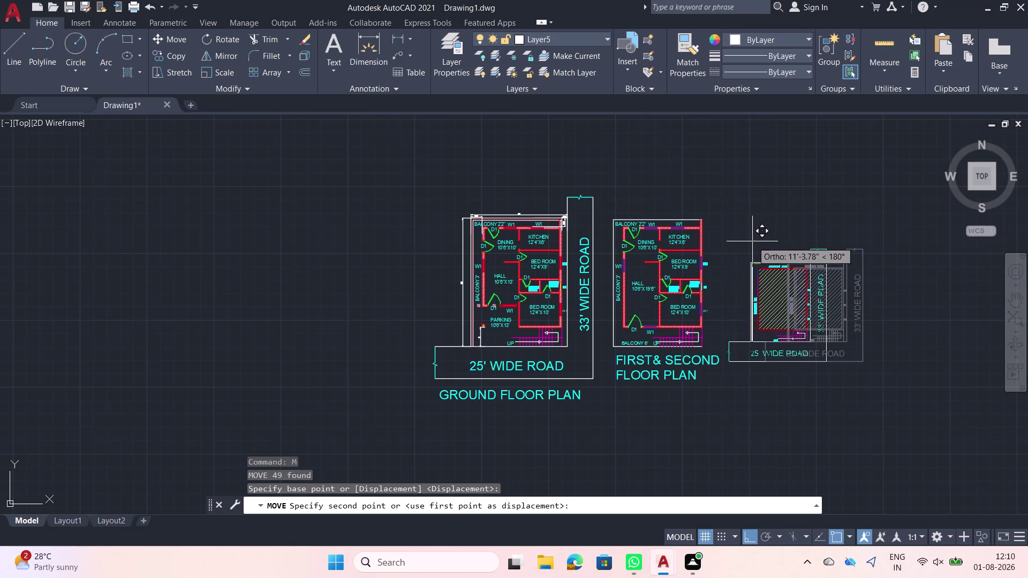
click(752, 242)
scroll(down, 3)
middle_drag(847, 307, 803, 282)
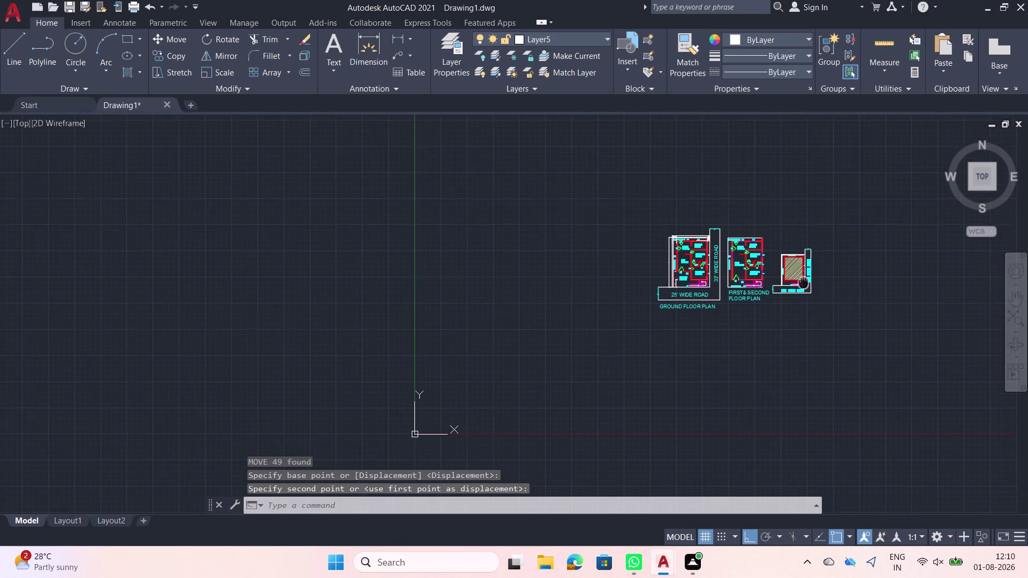
middle_drag(803, 282, 756, 248)
scroll(up, 3)
middle_drag(692, 246, 687, 282)
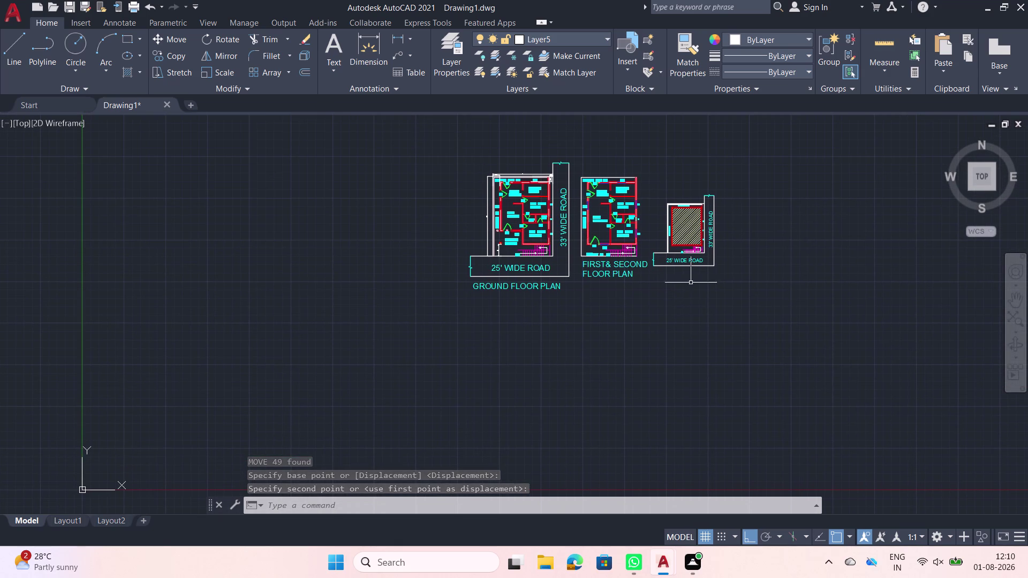